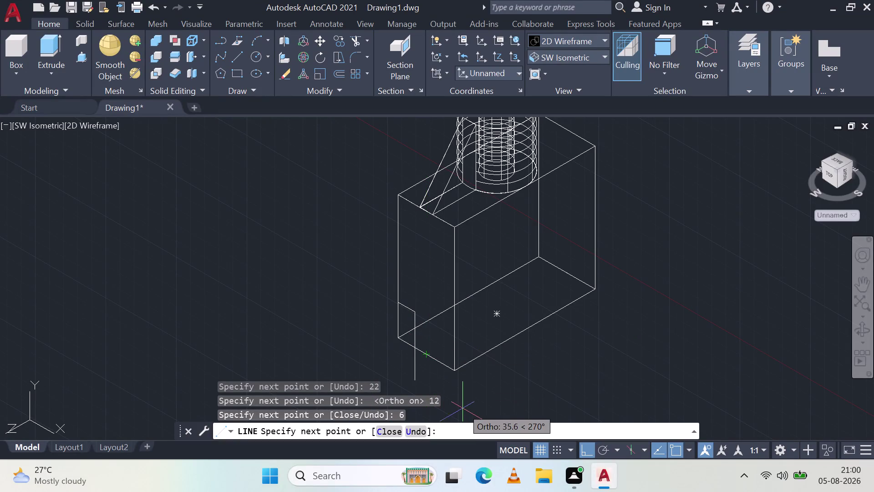
Draw the first slot line segments of lengths 6, 6, 12 and 64 with Ortho on.
text(6)
key(space)
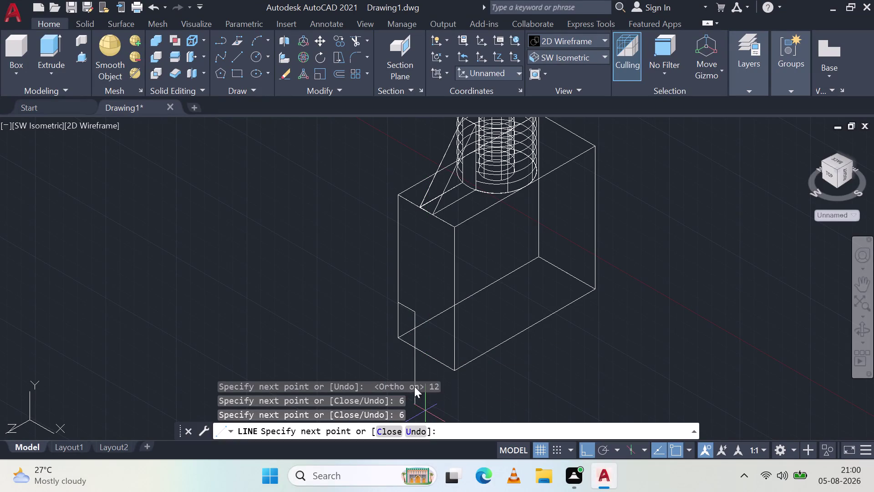
text(1)
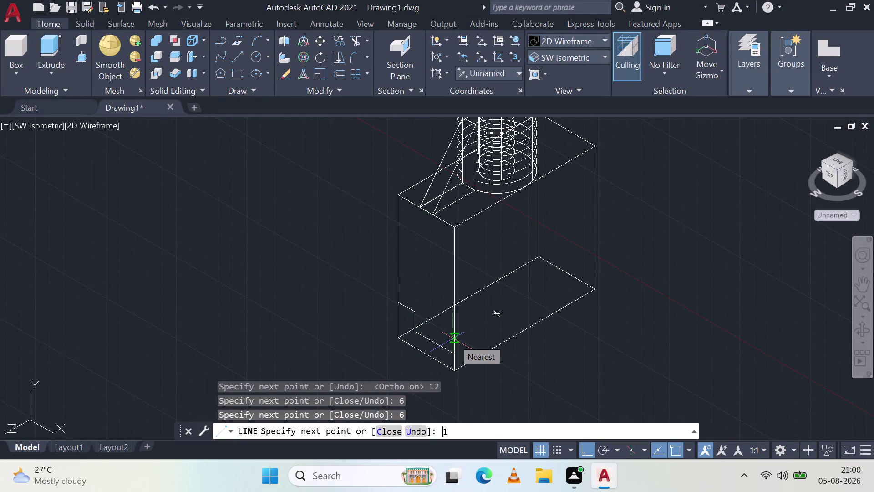
text(6)
key(space)
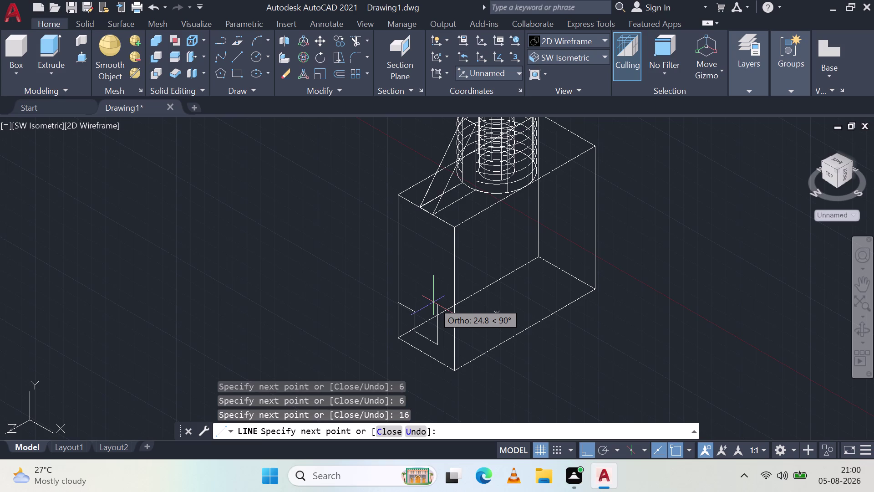
text(12)
key(space)
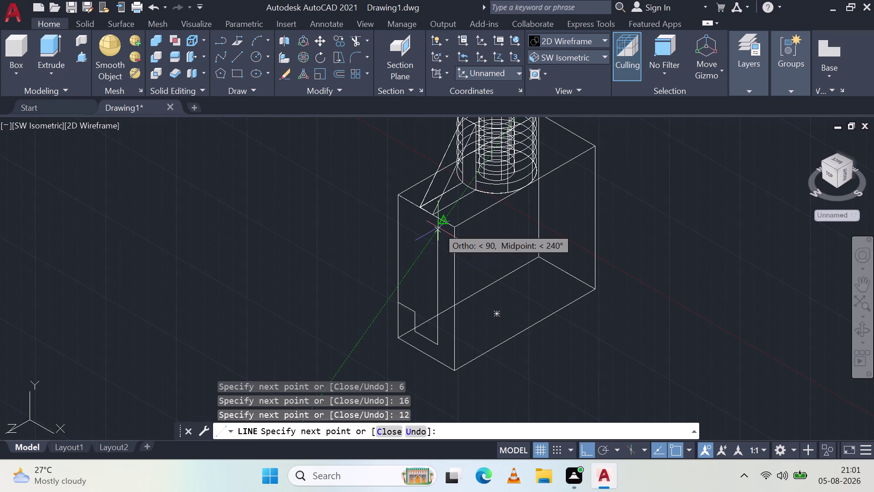
text(64)
key(space)
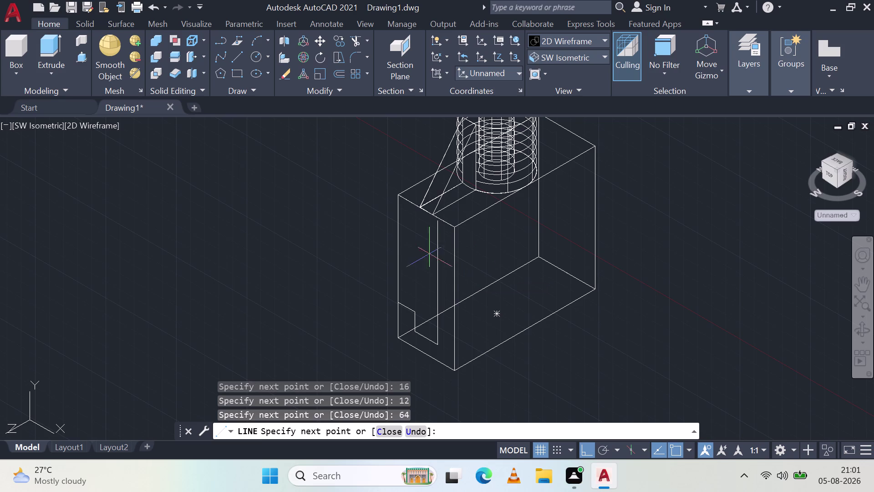
Replace the 64 segment with 52, then add 16, 12 and 12 to finish the slot outline.
key(ctrl+z)
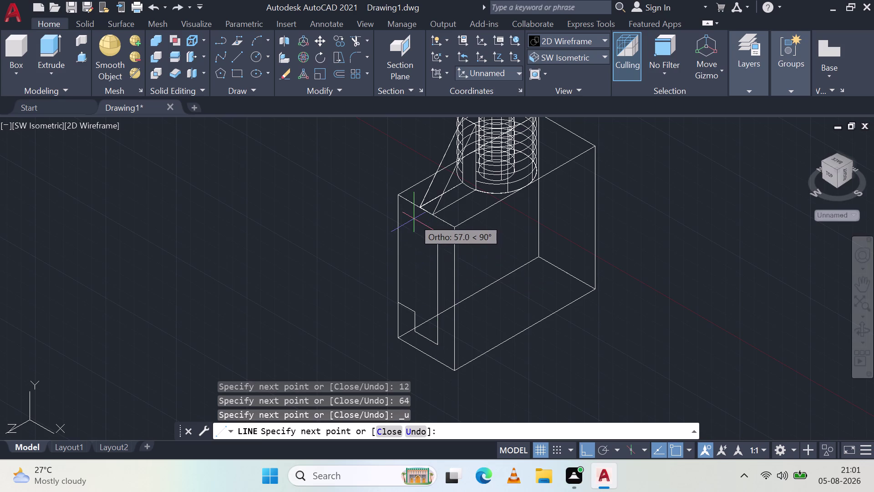
text(5)
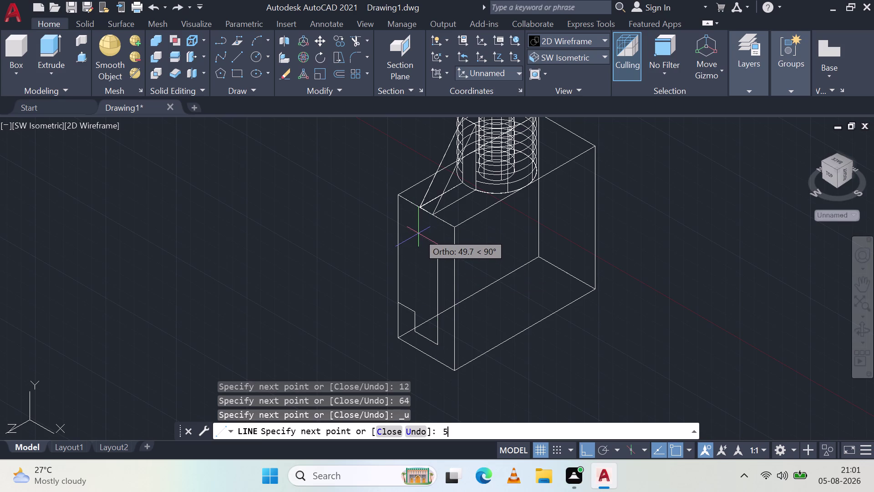
text(2)
key(space)
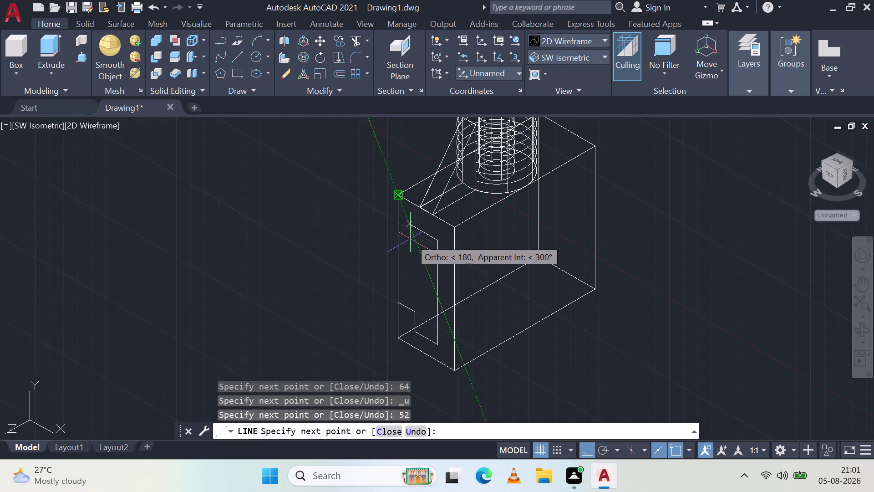
text(16)
key(space)
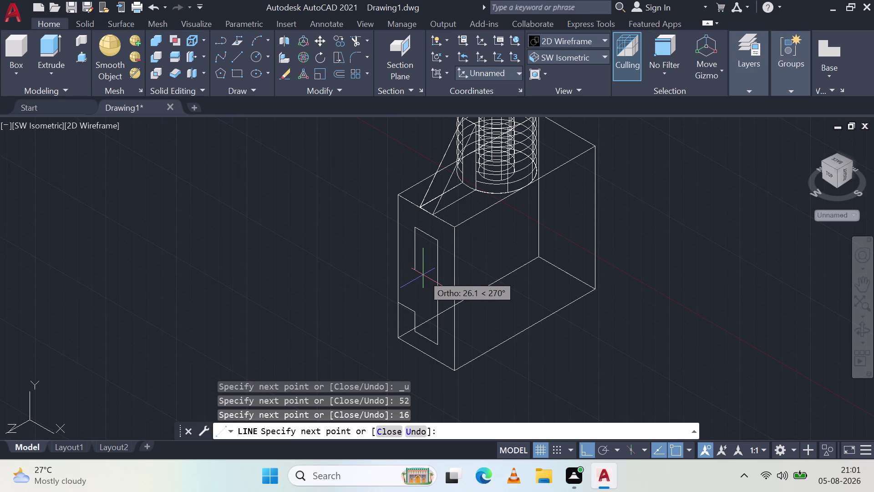
text(12)
key(space)
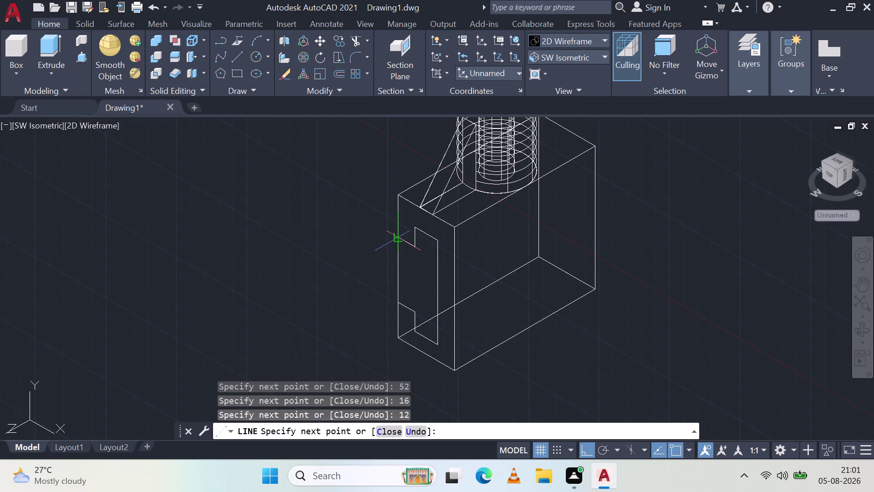
text(12)
key(space)
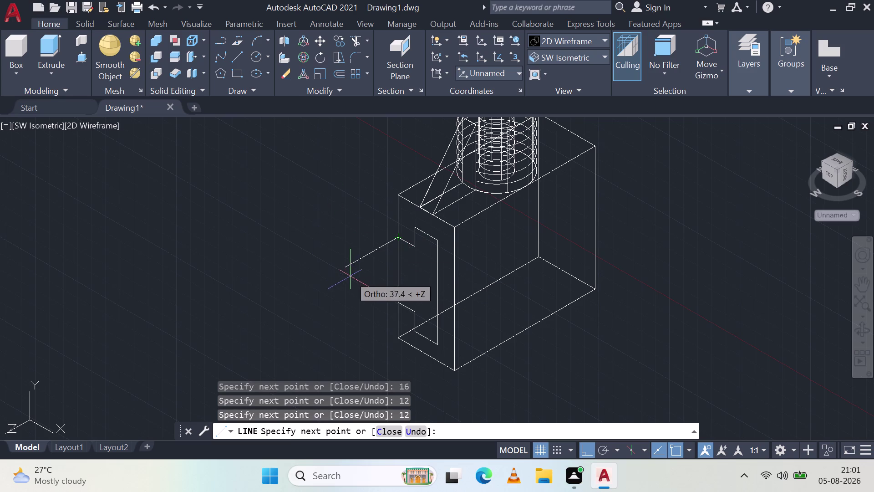
key(Escape)
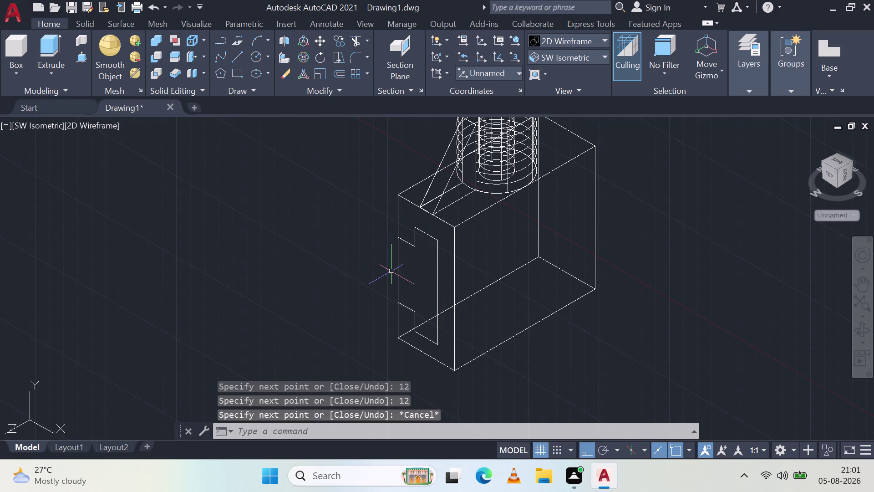
middle_drag(391, 264, 485, 222)
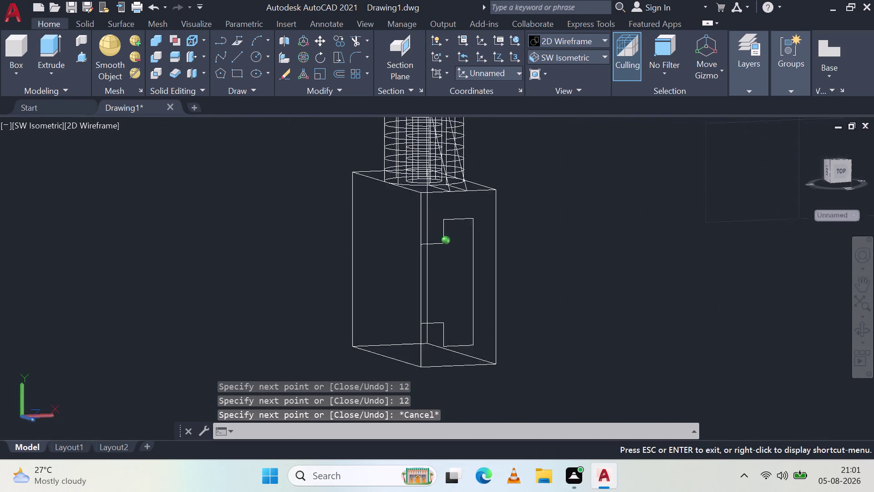
Return the block to the SW Isometric view and zoom out.
middle_drag(485, 223, 429, 222)
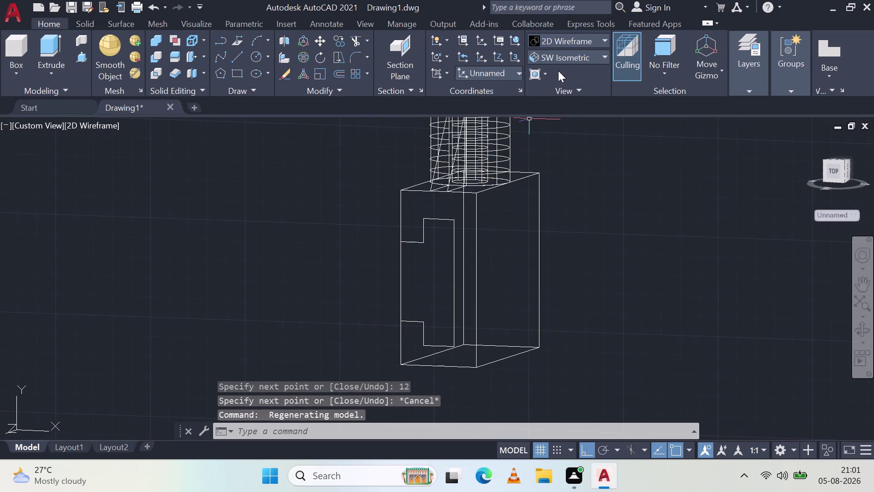
click(564, 57)
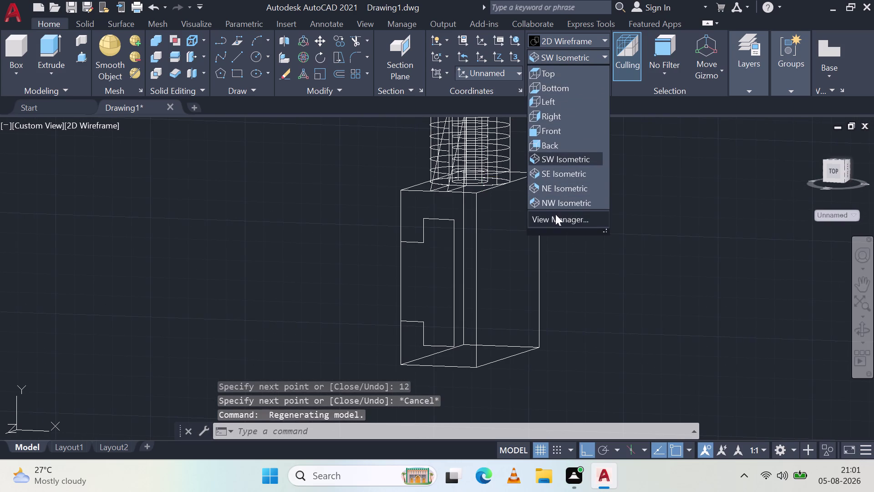
click(566, 156)
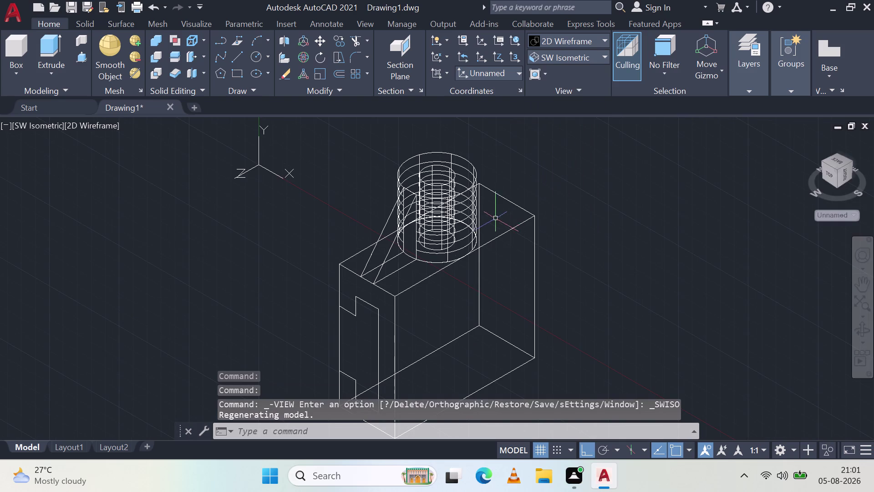
scroll(down, 3)
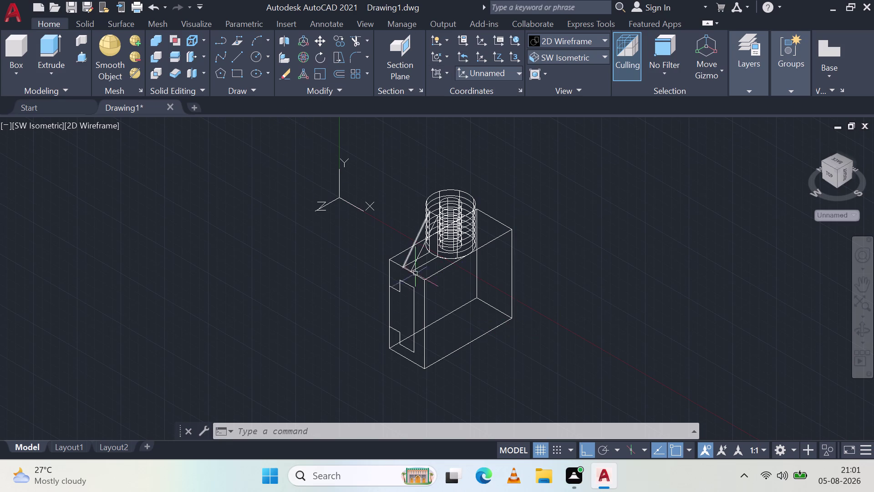
Erase the stray line near the rib.
click(388, 306)
key(Delete)
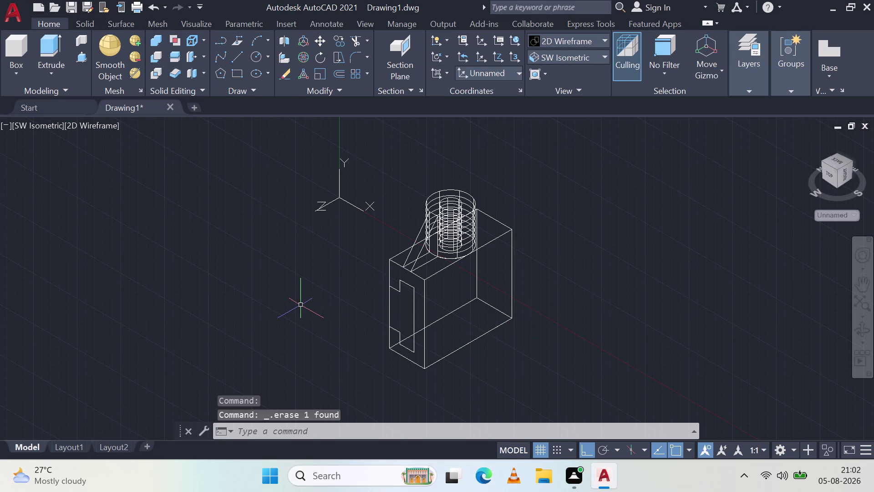
click(390, 307)
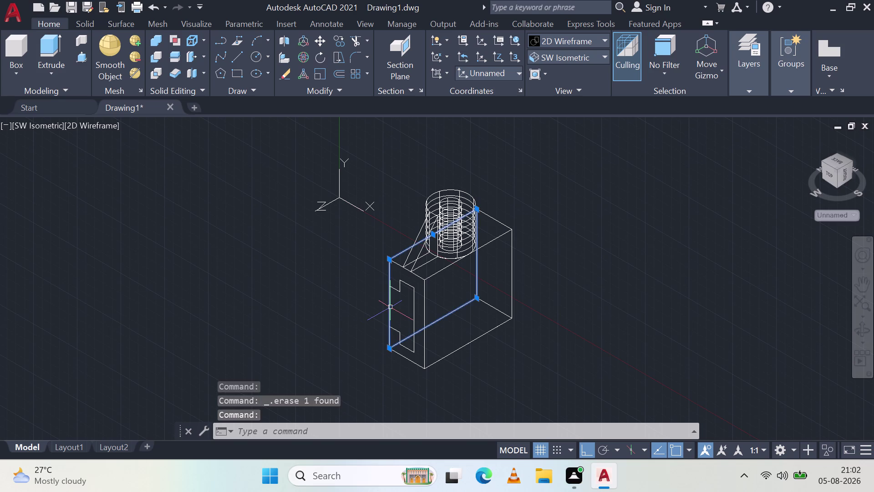
key(Escape)
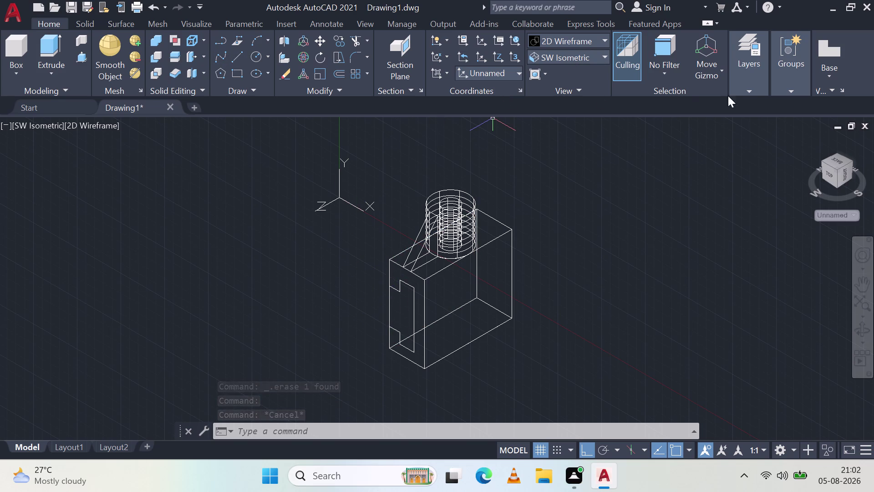
click(588, 39)
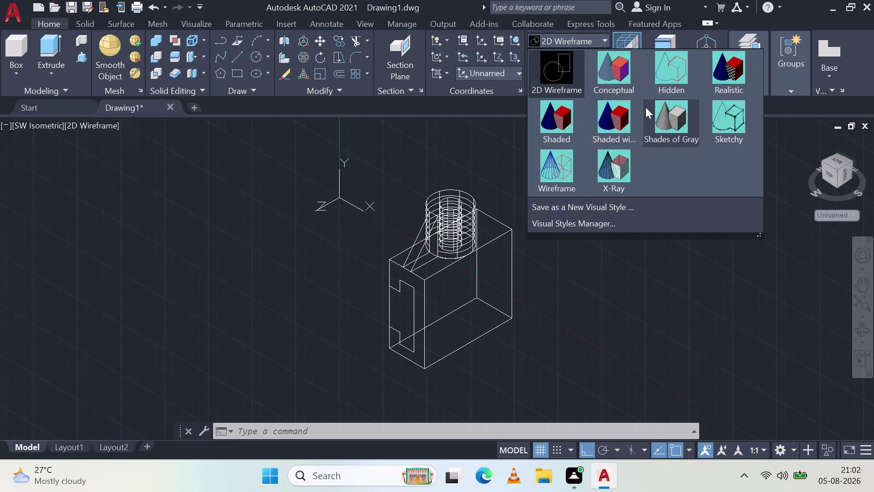
Apply the Shades of Gray visual style and sketch a short line at the slot corner.
click(648, 111)
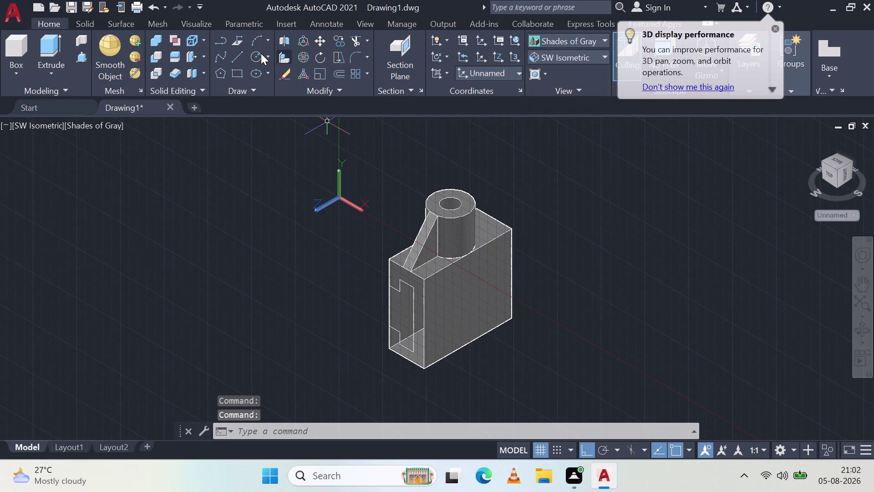
click(238, 56)
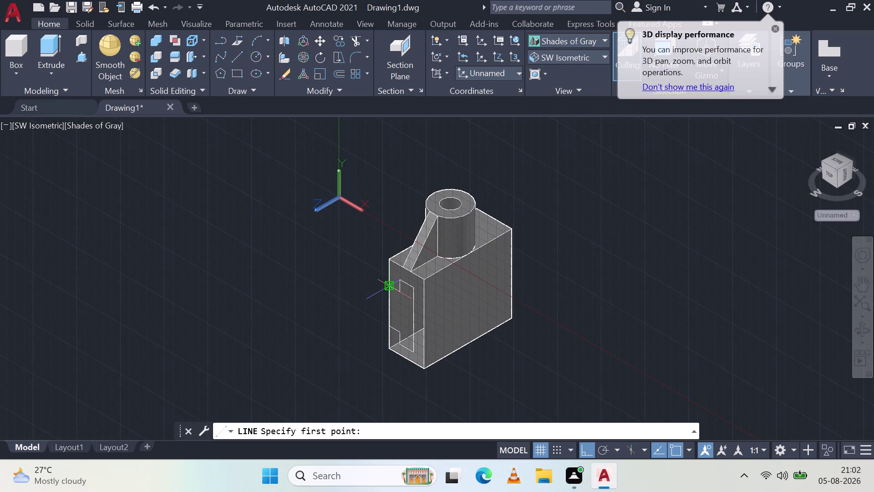
click(387, 286)
click(387, 326)
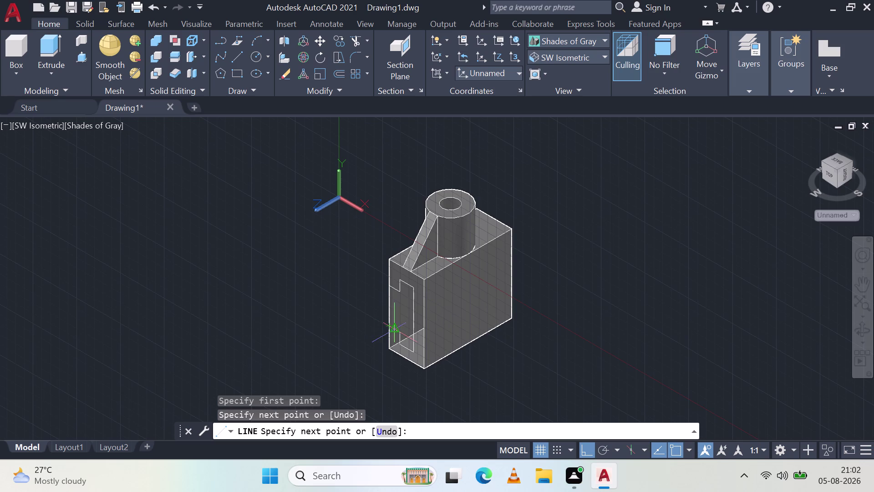
key(Escape)
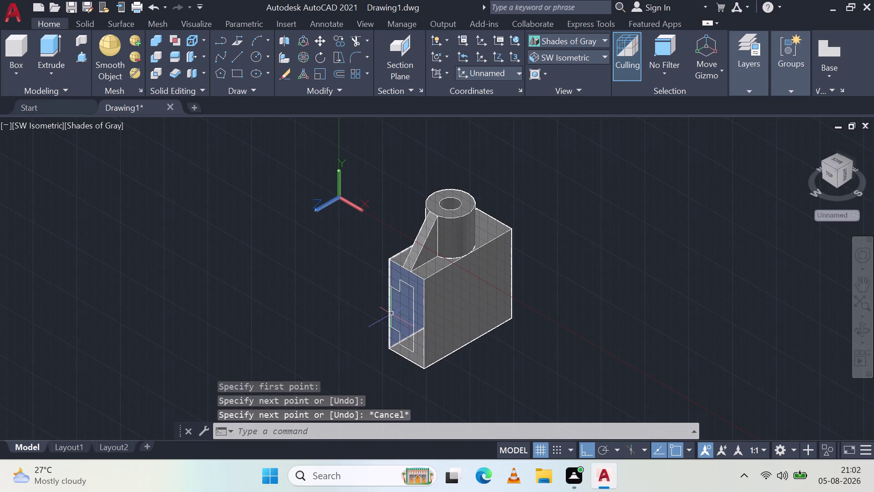
Select the slot outline segments on the left face, then clear the selection.
click(388, 311)
click(396, 330)
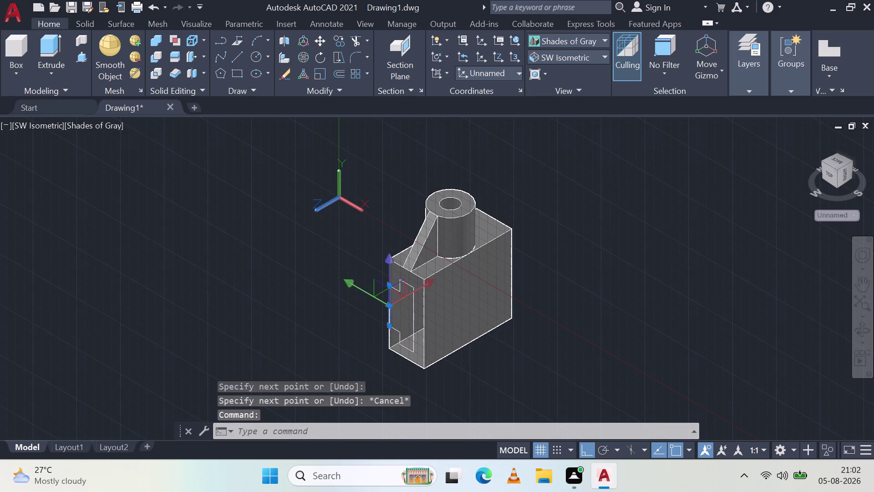
click(400, 339)
click(404, 346)
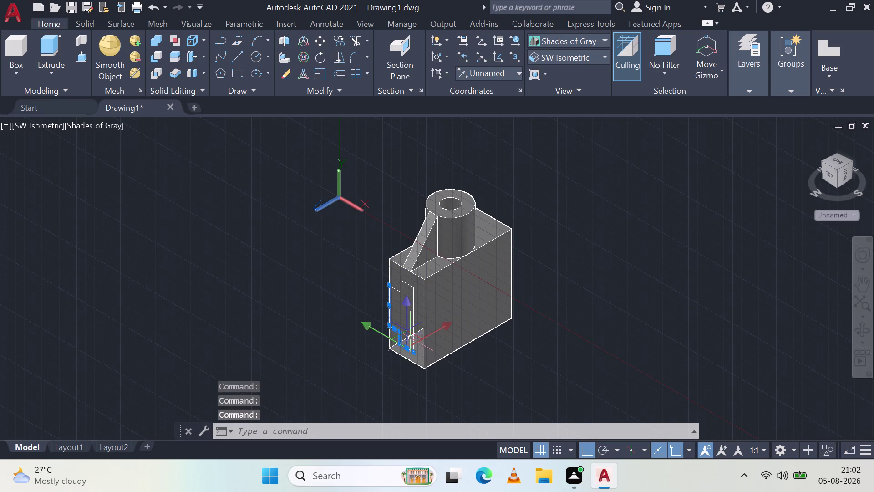
click(413, 318)
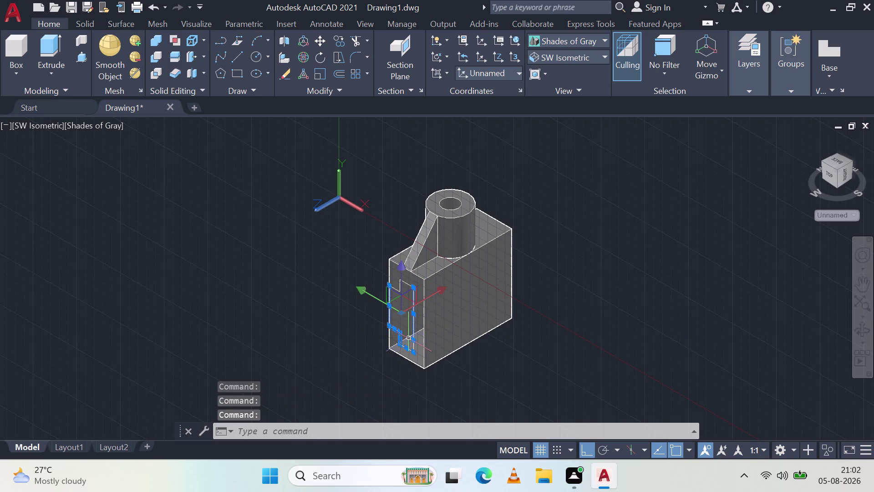
scroll(up, 3)
click(422, 364)
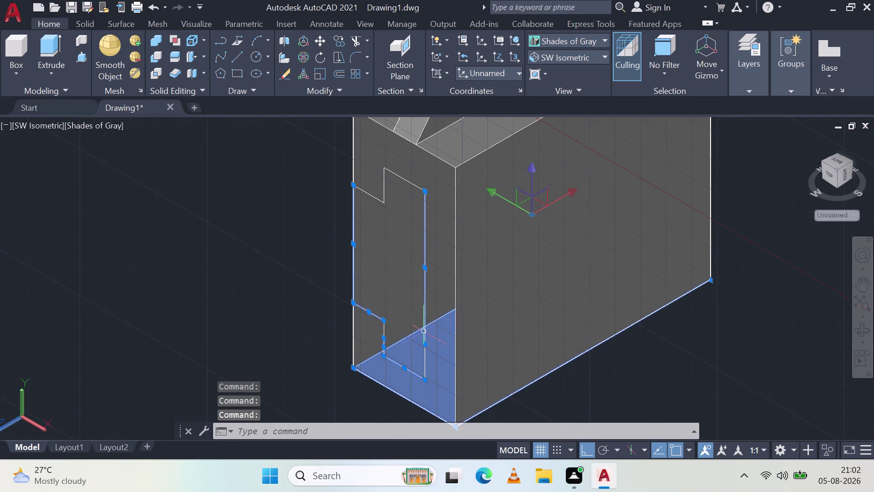
key(Escape)
click(57, 124)
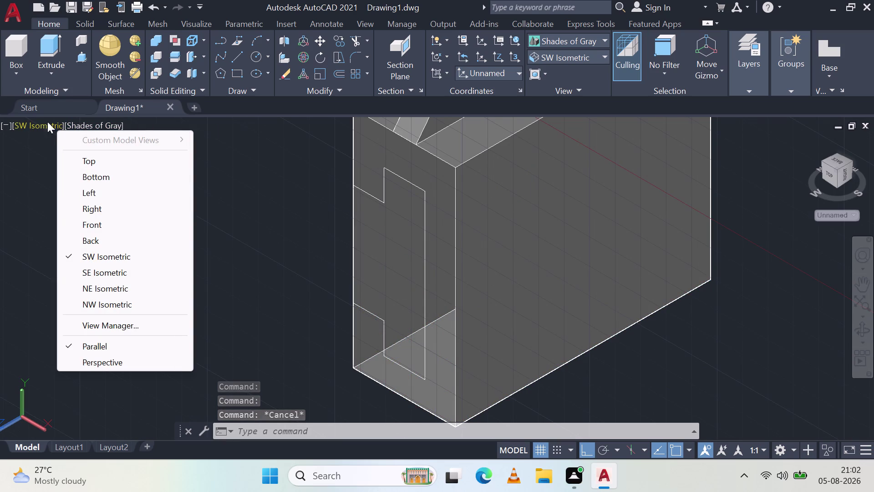
Show the model in SW Isometric view with the 2D Wireframe visual style.
click(41, 124)
click(41, 124)
click(44, 133)
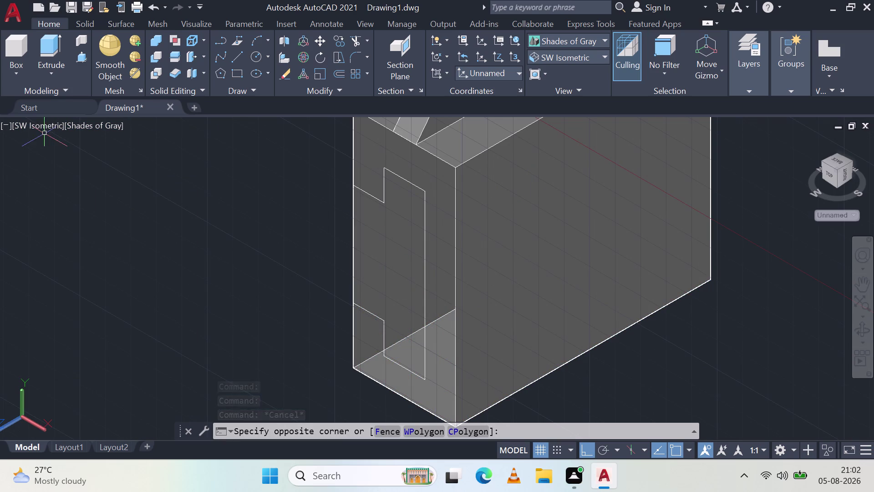
click(54, 126)
click(109, 260)
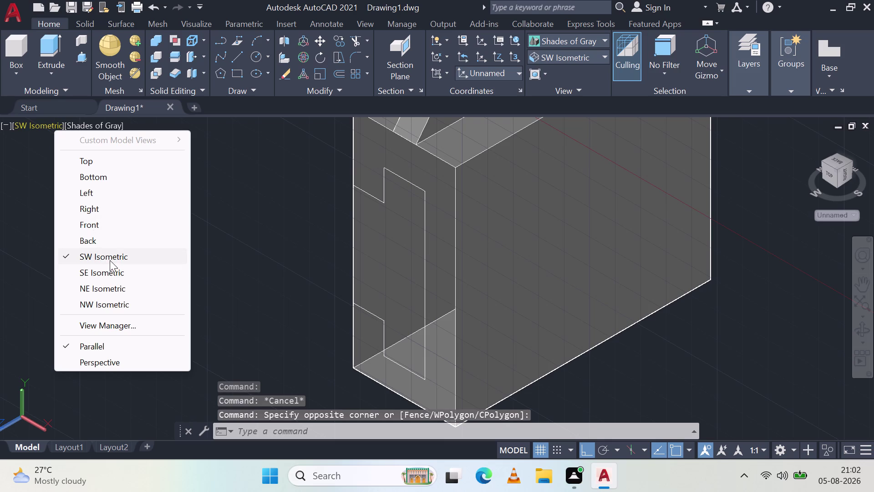
click(89, 127)
click(99, 123)
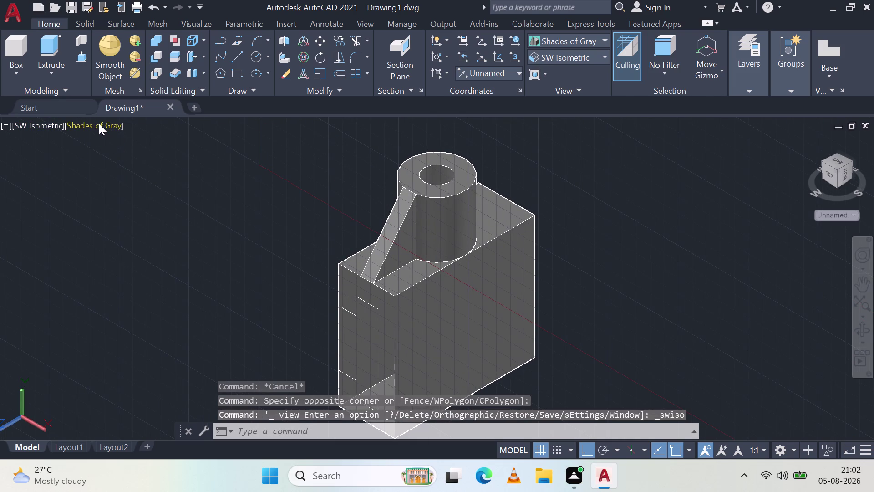
click(121, 154)
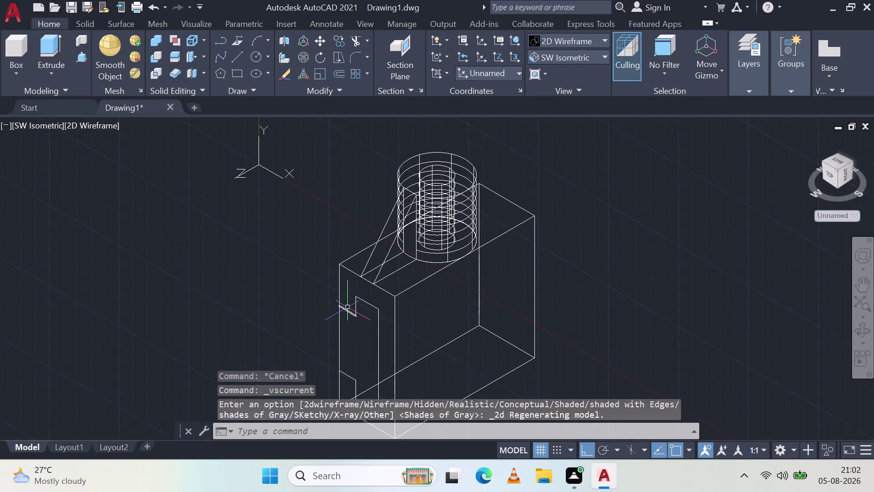
Select the upper edges of the C-slot outline.
click(347, 311)
click(339, 326)
click(369, 300)
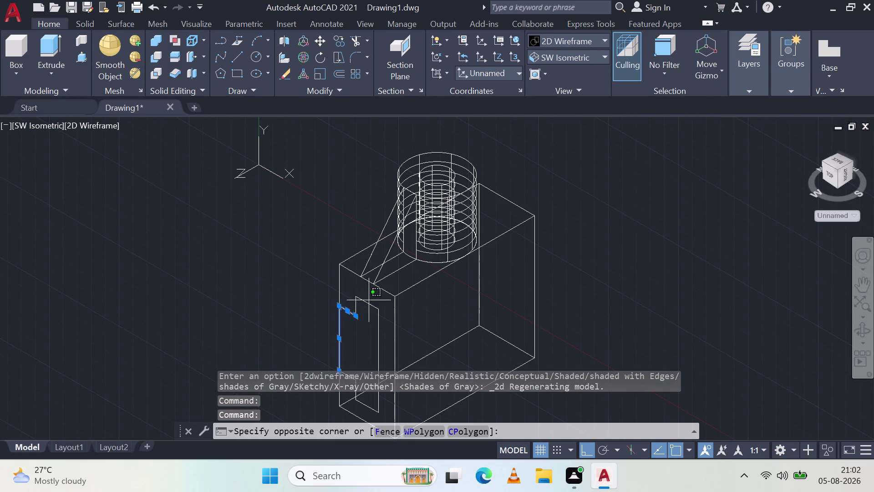
click(354, 301)
click(379, 332)
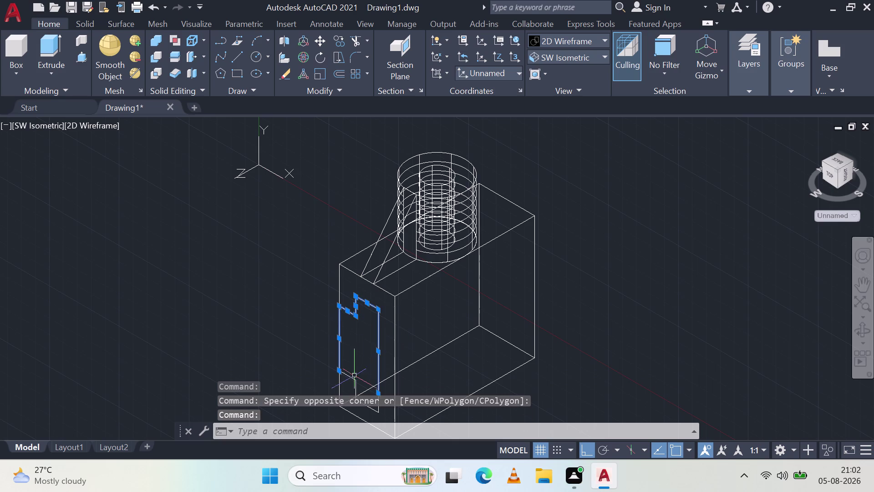
click(349, 377)
middle_drag(355, 359, 387, 270)
scroll(up, 3)
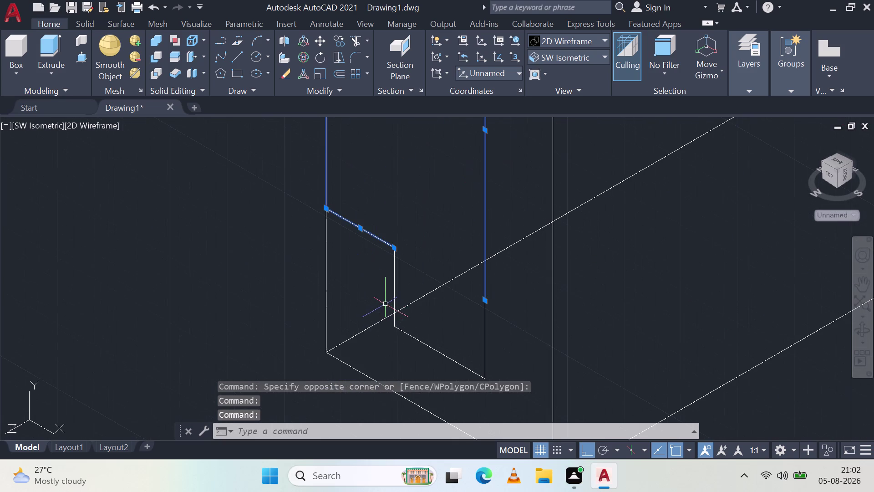
Add the lower slot edges and join all nine edges into polylines with J.
click(393, 288)
click(411, 335)
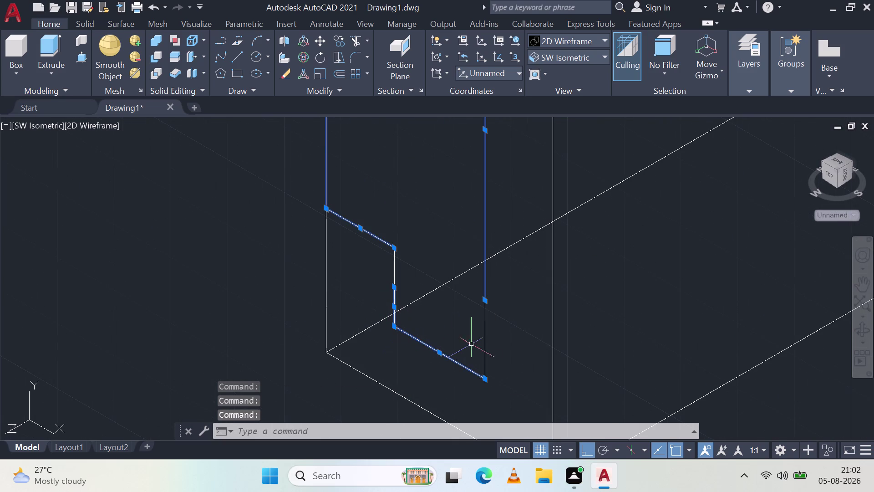
click(486, 336)
scroll(down, 3)
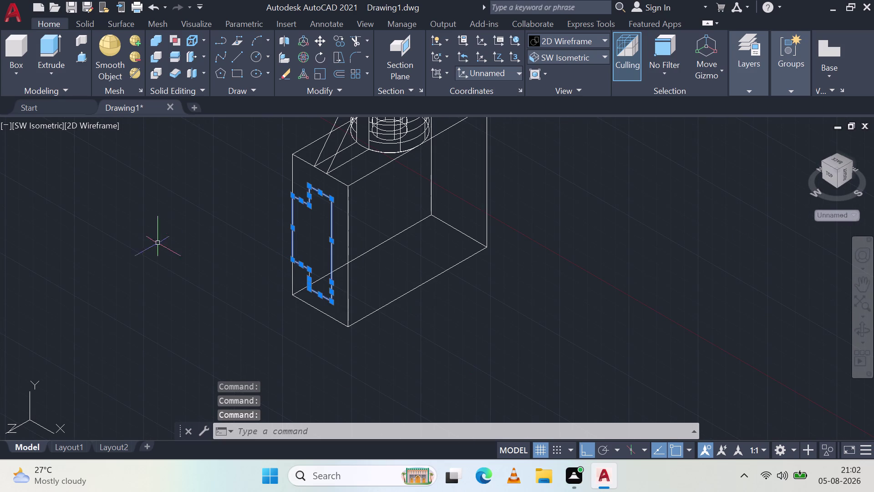
text(j)
key(space)
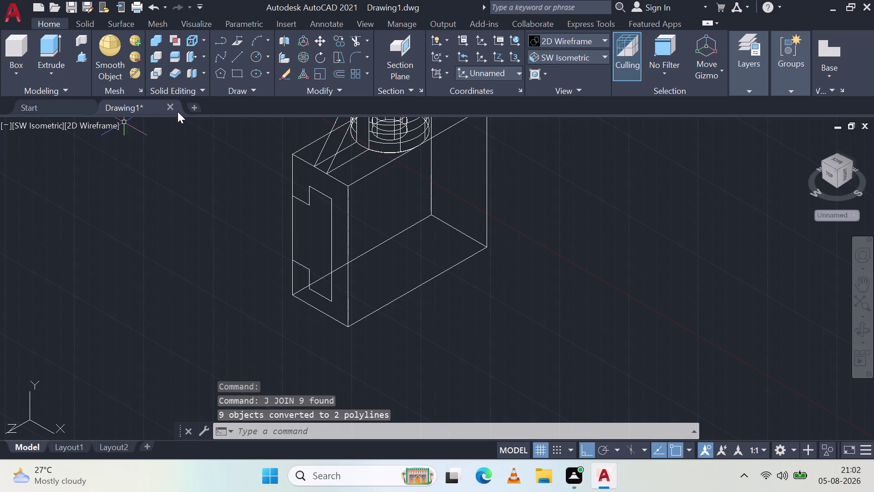
click(108, 124)
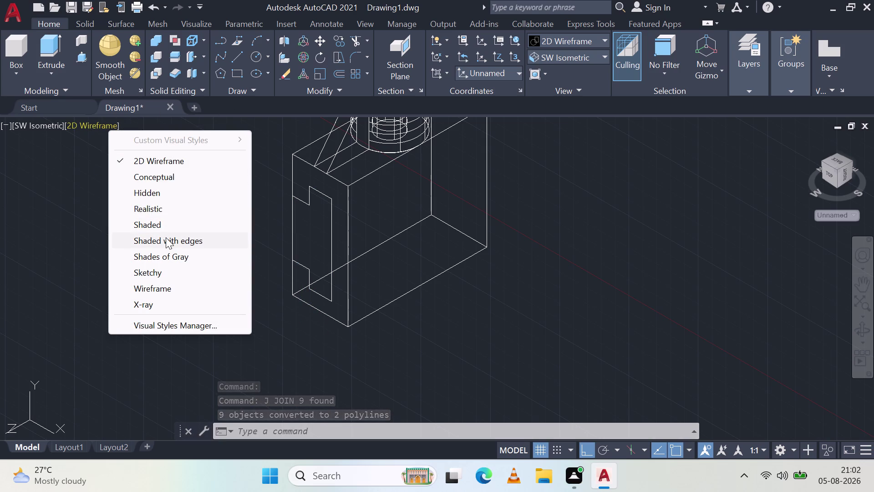
Switch to Shades of Gray and press-pull the C-slot outline into the block.
click(171, 255)
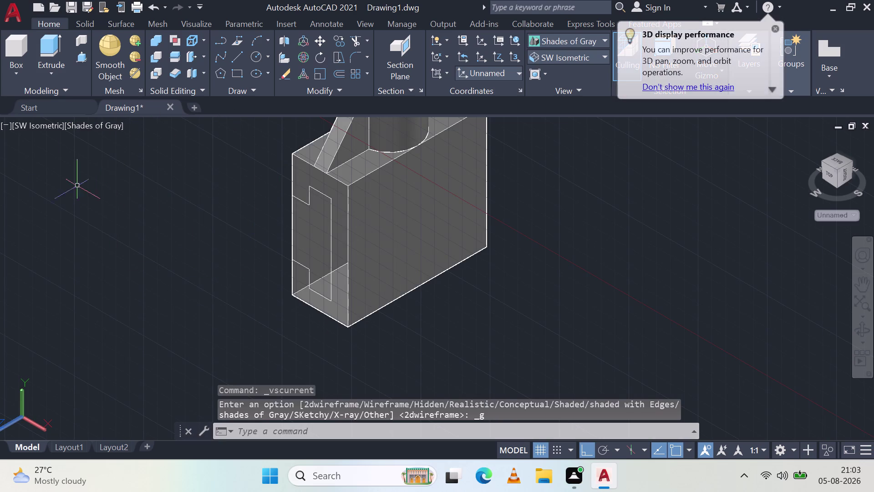
click(81, 58)
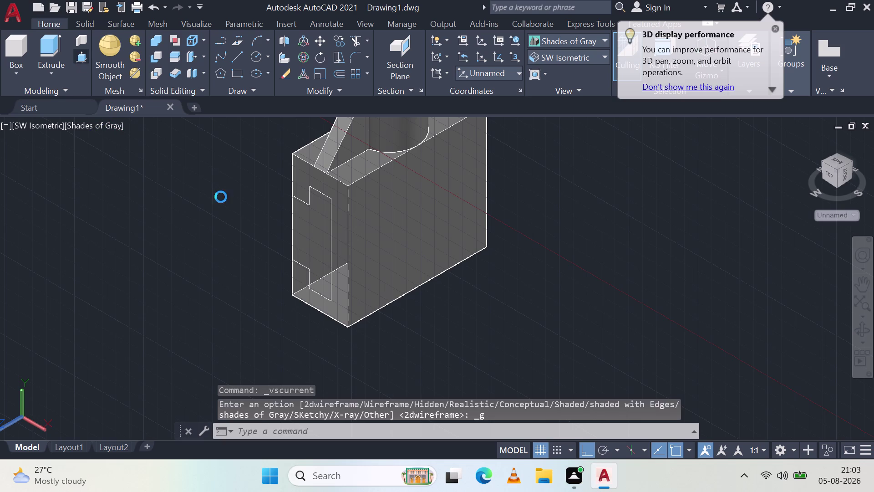
click(309, 199)
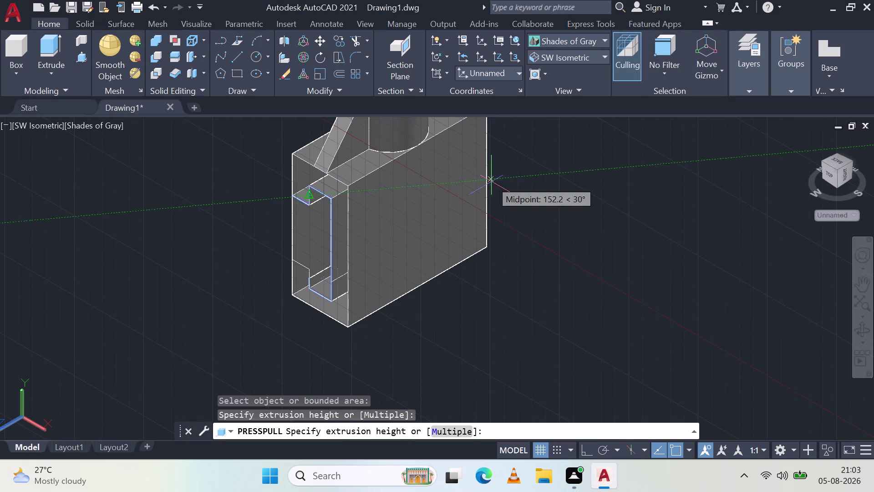
middle_drag(483, 163, 501, 312)
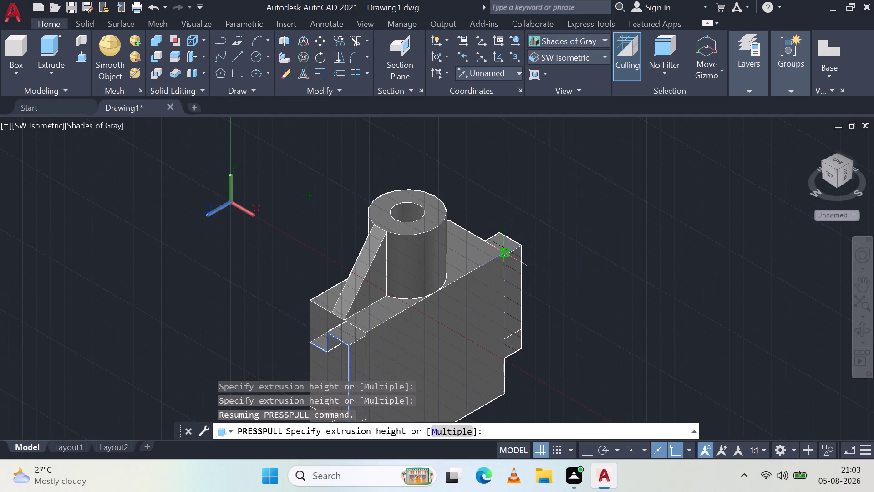
click(507, 254)
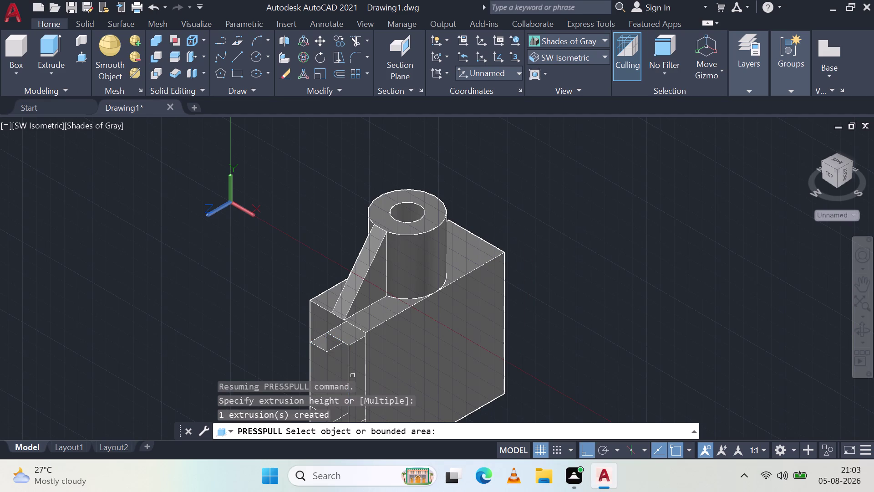
key(Escape)
Orbit around the model to inspect the recessed slot.
middle_drag(327, 362, 392, 339)
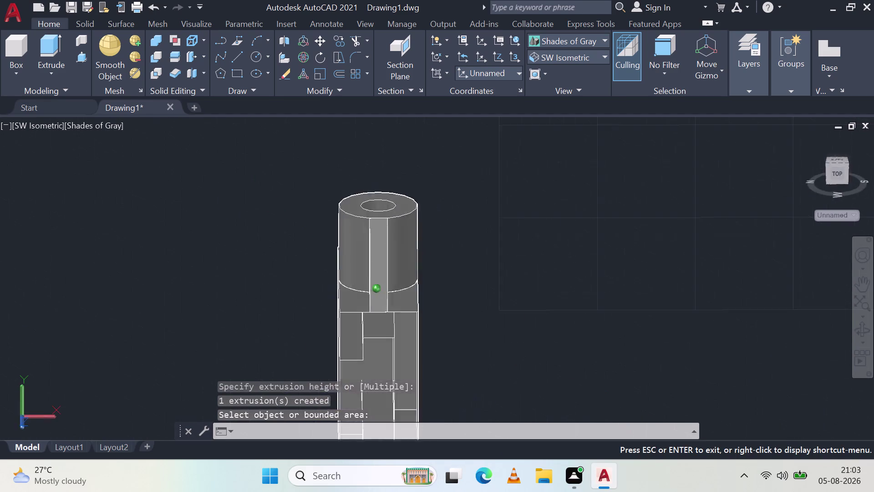
middle_drag(391, 339, 363, 336)
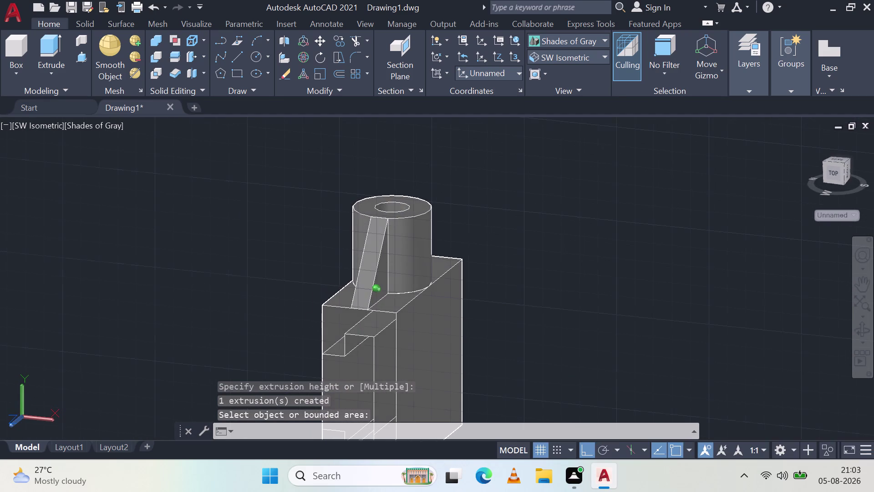
middle_drag(374, 355, 464, 265)
scroll(down, 3)
key(Escape)
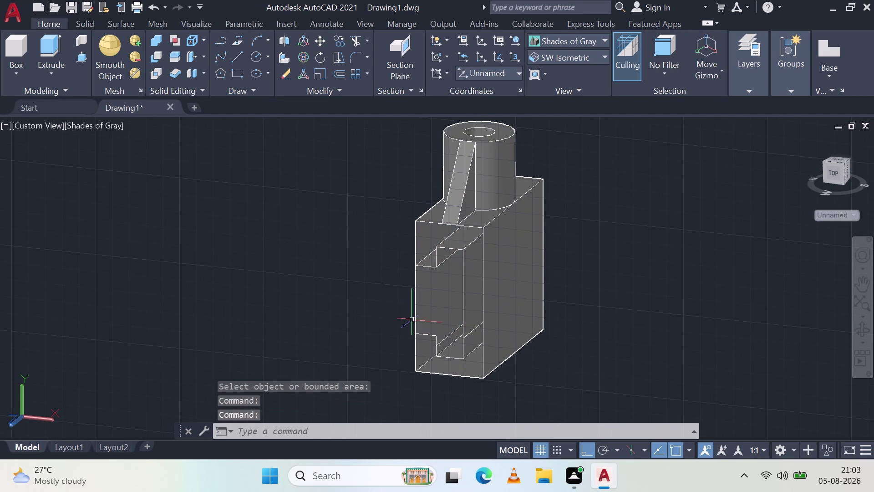
key(Escape)
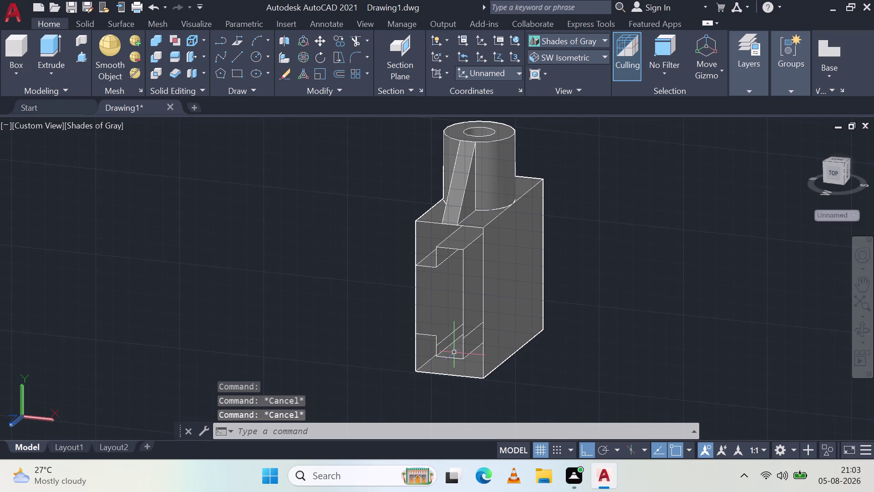
click(77, 54)
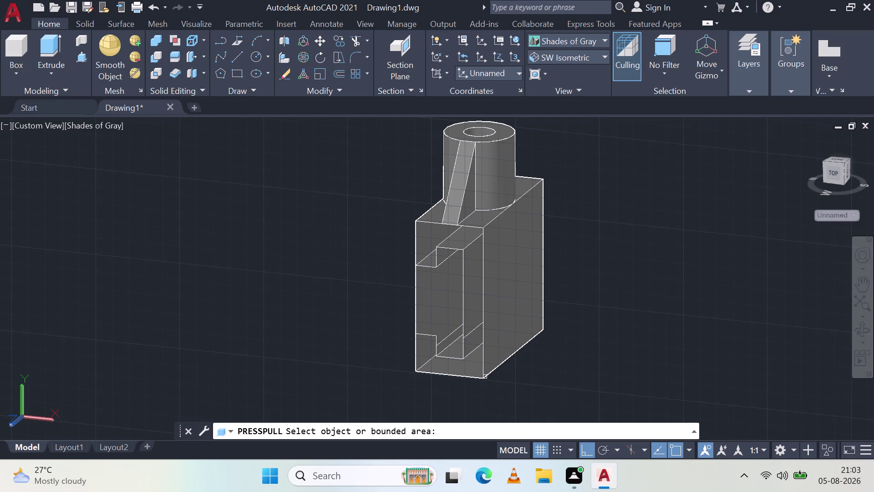
Abandon a stray press-pull and delete the unwanted slot wall surface.
click(466, 367)
click(450, 326)
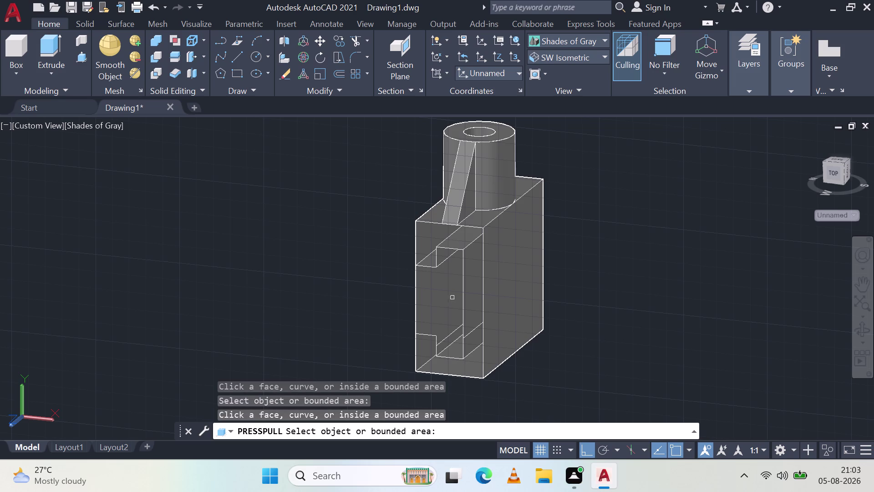
click(453, 297)
click(462, 287)
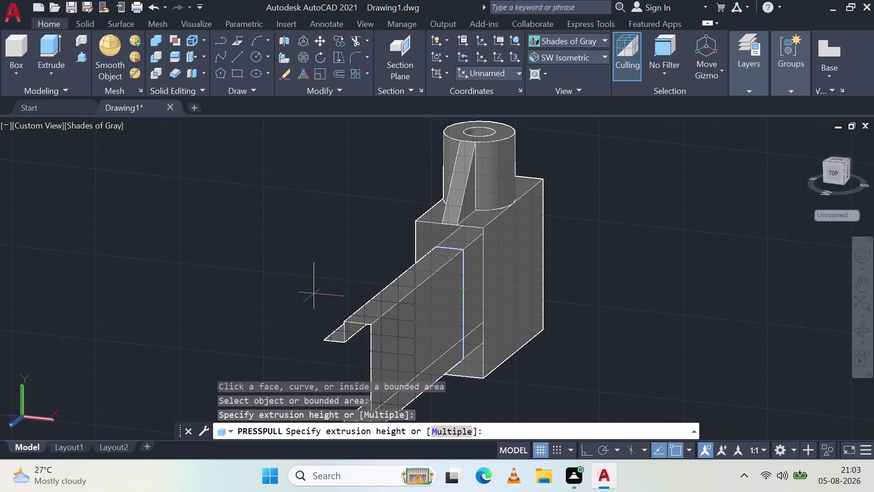
key(Escape)
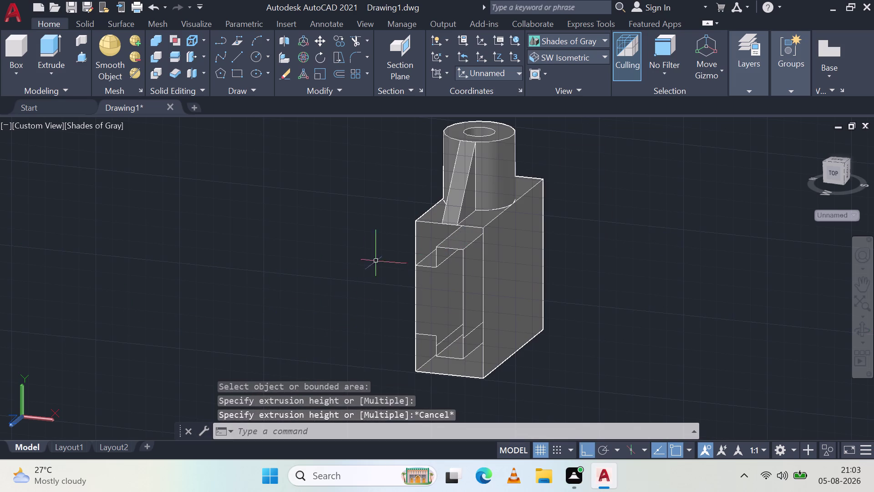
middle_drag(398, 286, 326, 274)
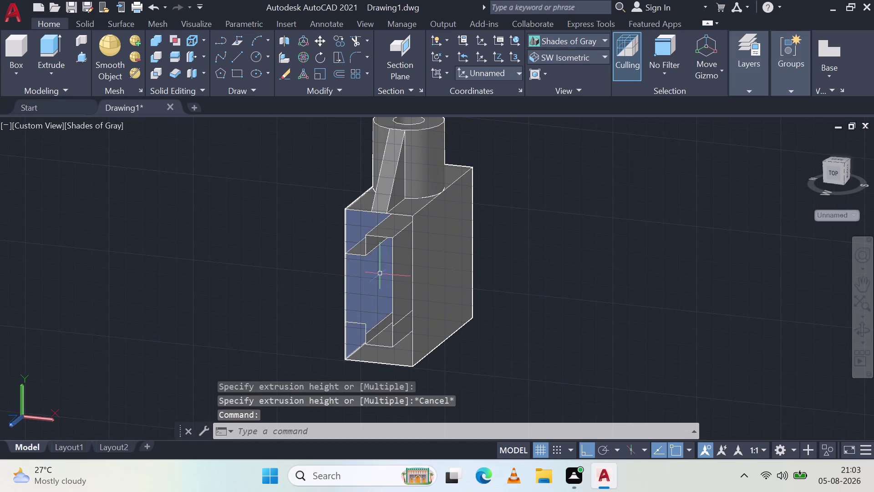
click(380, 273)
key(Delete)
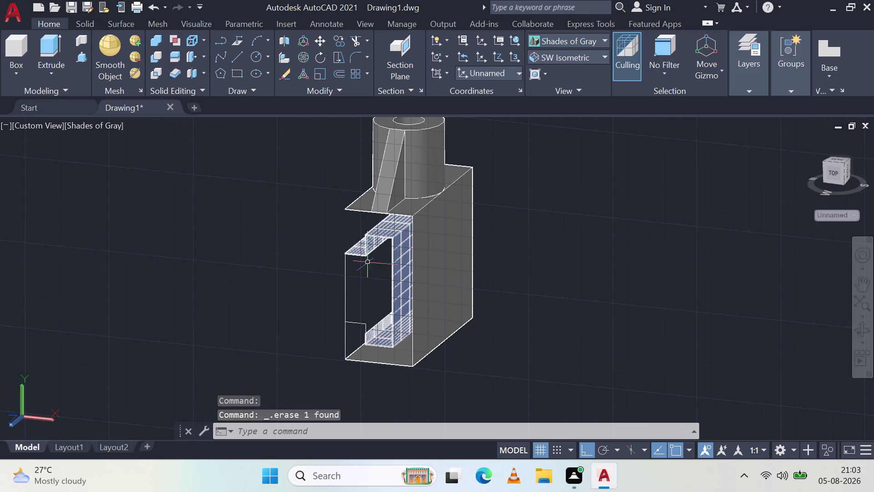
Orbit underneath, cancel a press-pull, and delete the flat face covering the bracket front.
middle_drag(213, 273, 281, 288)
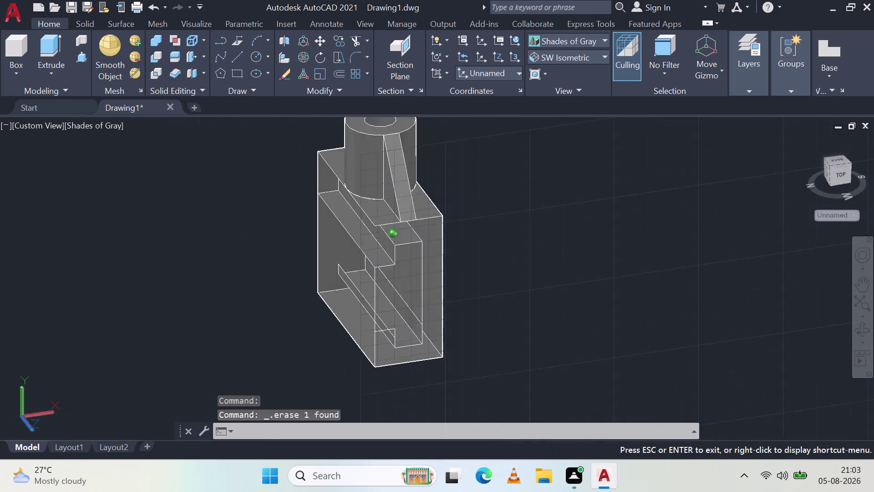
middle_drag(281, 288, 492, 267)
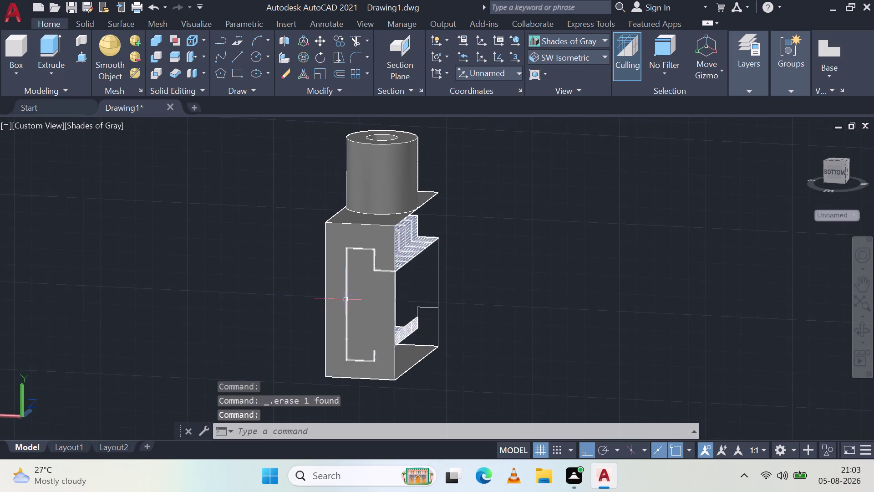
click(82, 56)
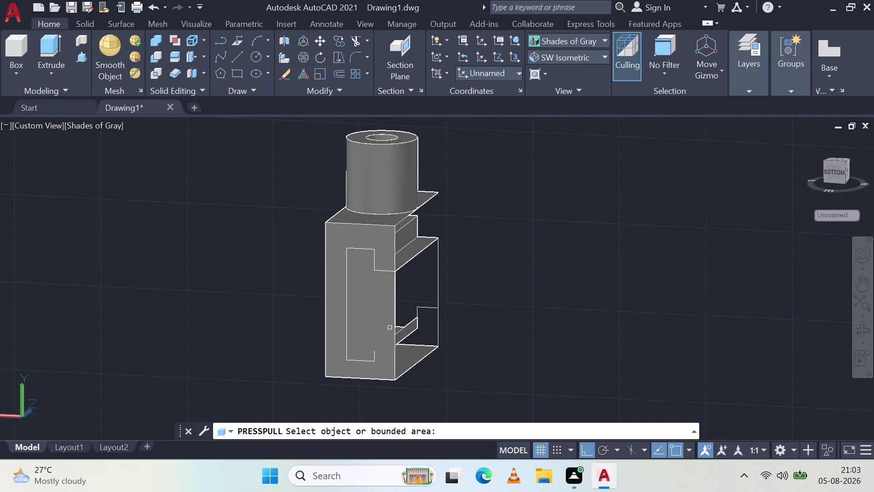
click(360, 307)
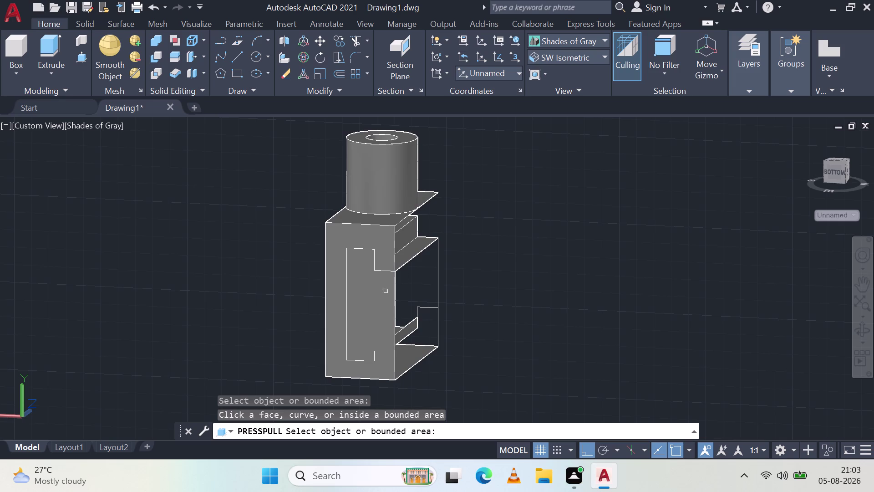
click(379, 296)
click(352, 277)
click(368, 289)
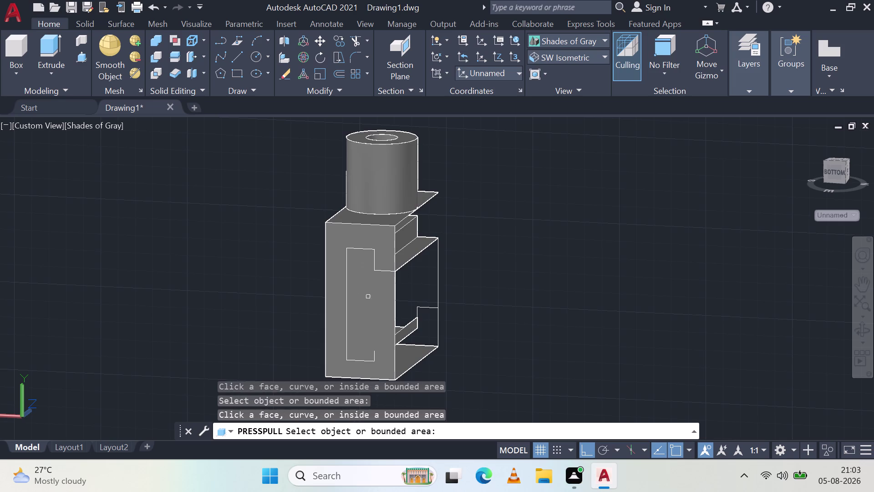
key(Escape)
click(364, 302)
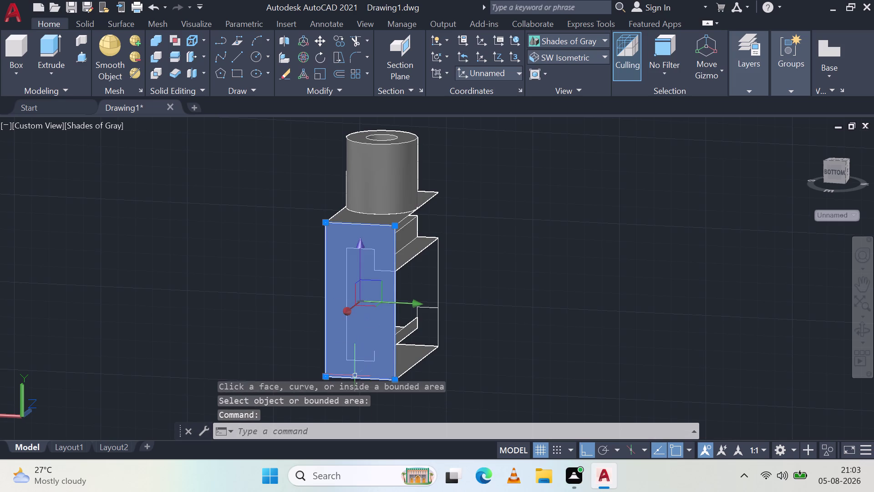
key(Delete)
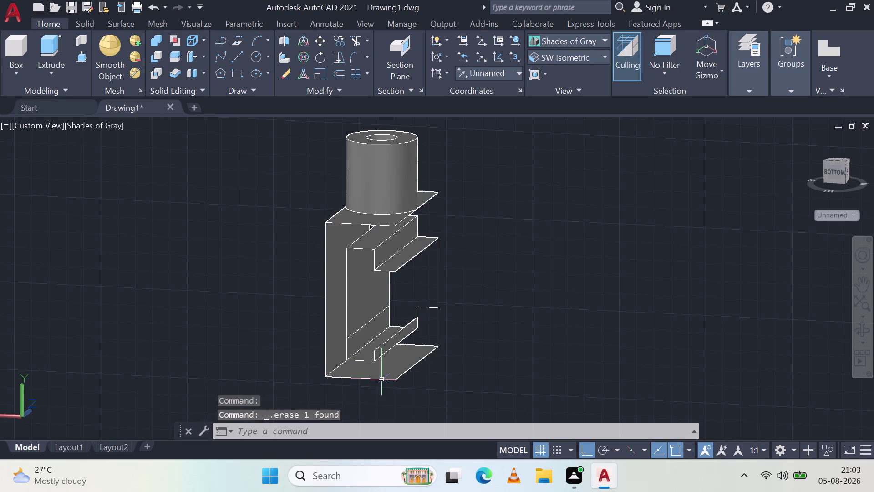
middle_drag(465, 309, 276, 335)
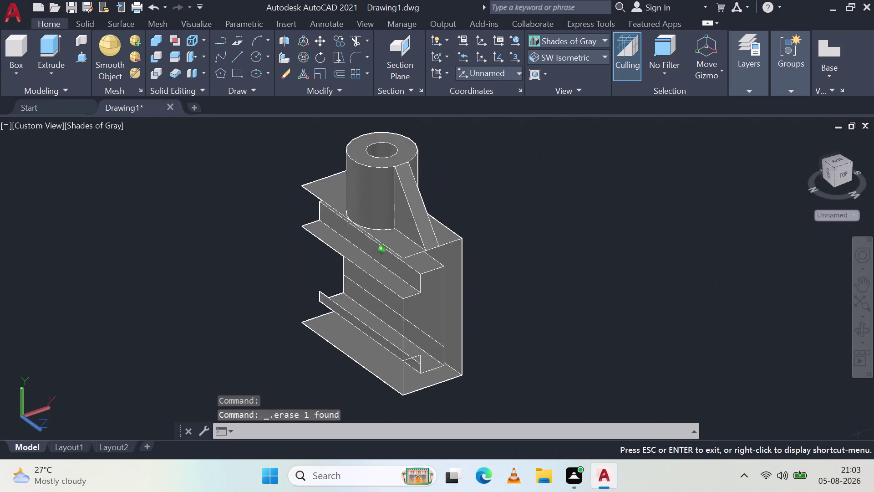
middle_drag(276, 335, 302, 308)
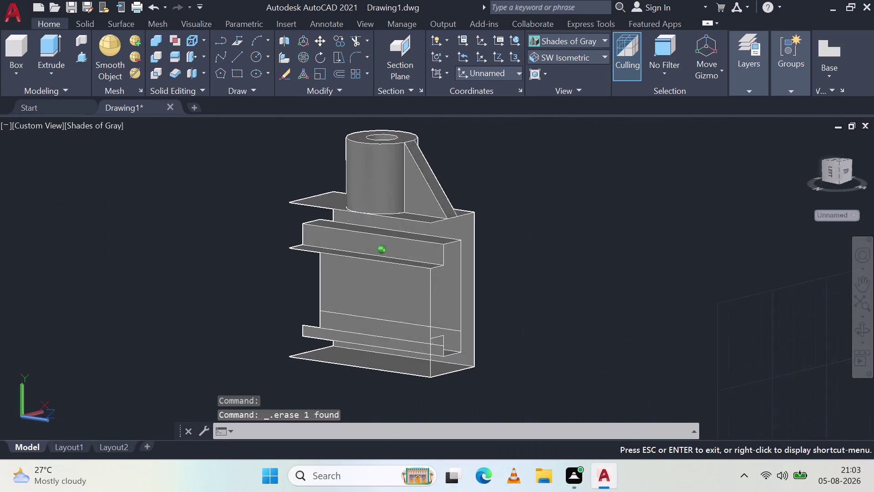
middle_drag(302, 309, 575, 298)
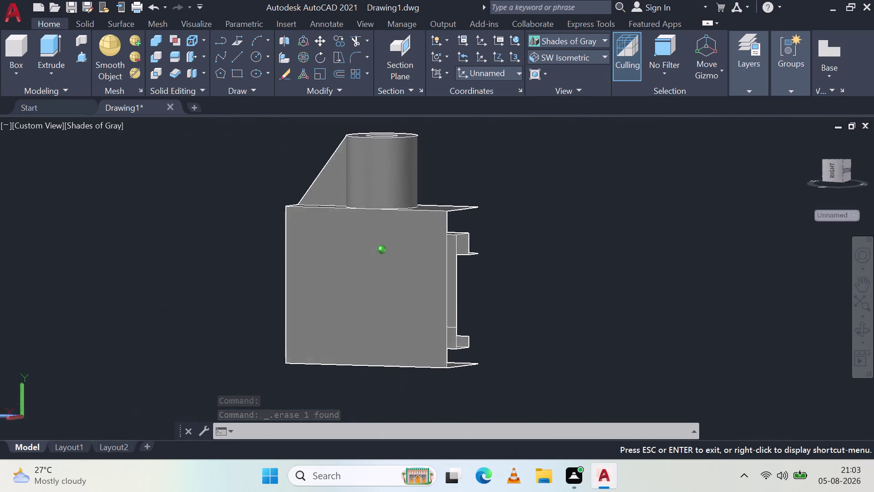
middle_drag(575, 298, 772, 267)
middle_drag(491, 241, 485, 276)
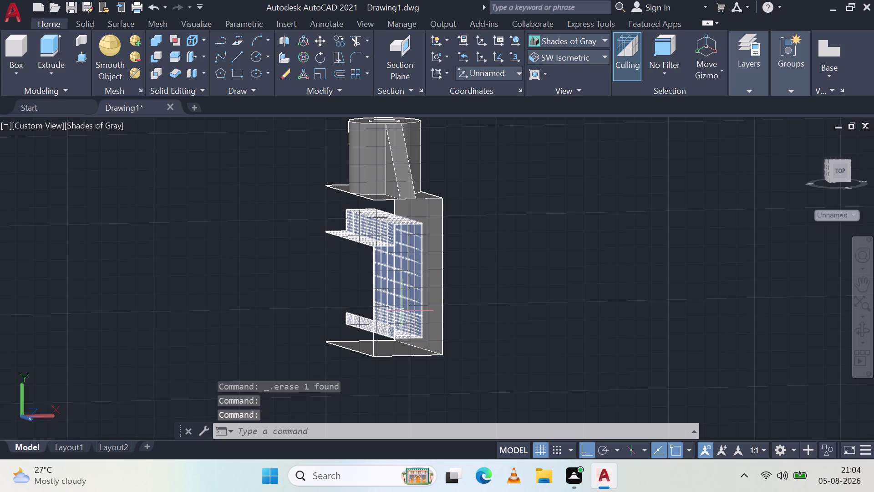
click(403, 311)
click(80, 55)
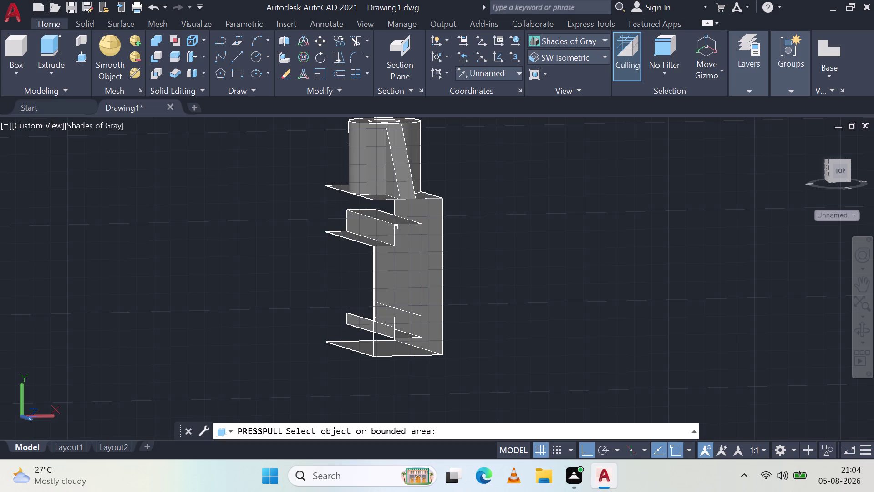
click(395, 226)
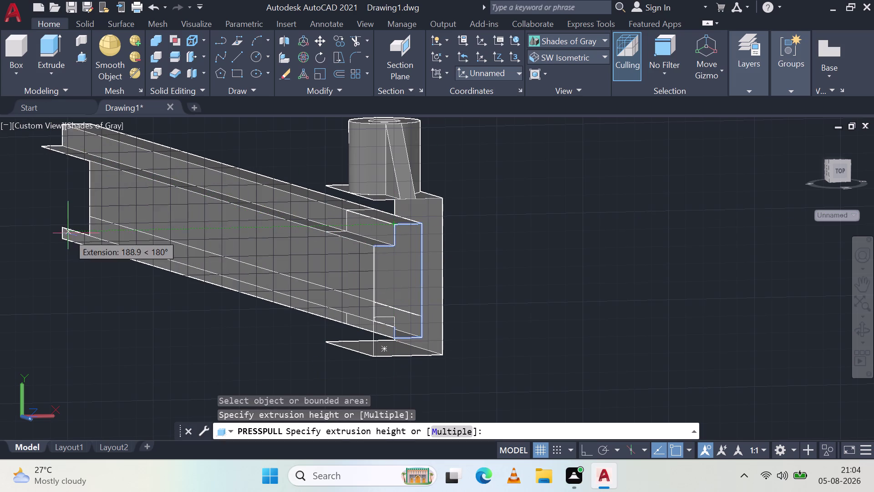
key(Escape)
middle_drag(469, 305, 428, 323)
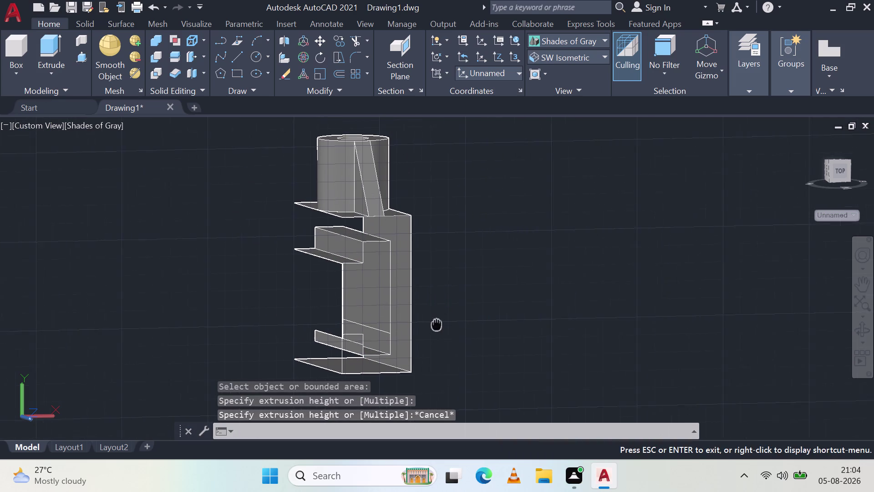
middle_drag(428, 322, 415, 316)
middle_drag(429, 323, 266, 322)
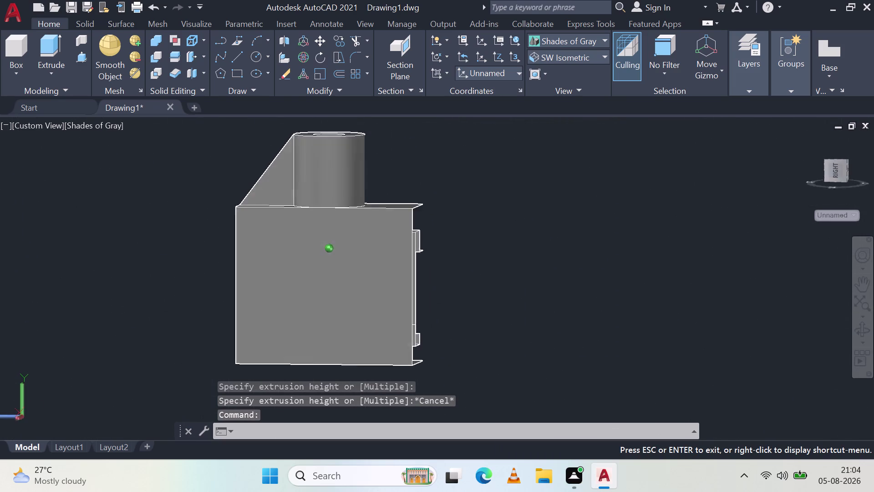
middle_drag(266, 321, 406, 337)
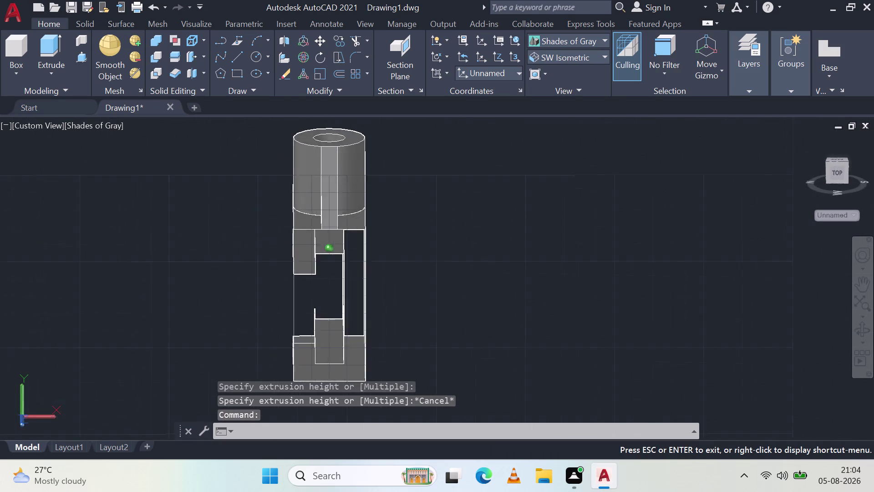
middle_drag(407, 337, 394, 328)
scroll(down, 3)
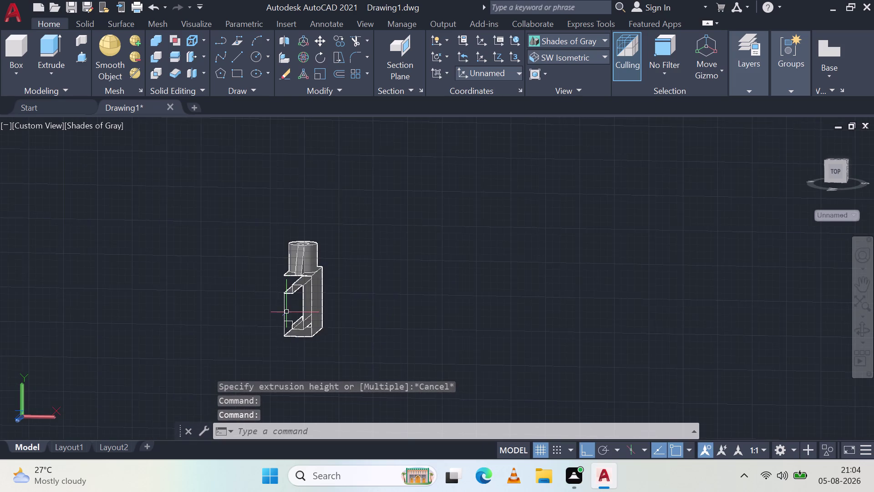
scroll(up, 3)
middle_drag(360, 315, 344, 309)
Delete the leftover face, the bottom face and the shaded side face of the block.
click(337, 303)
key(Delete)
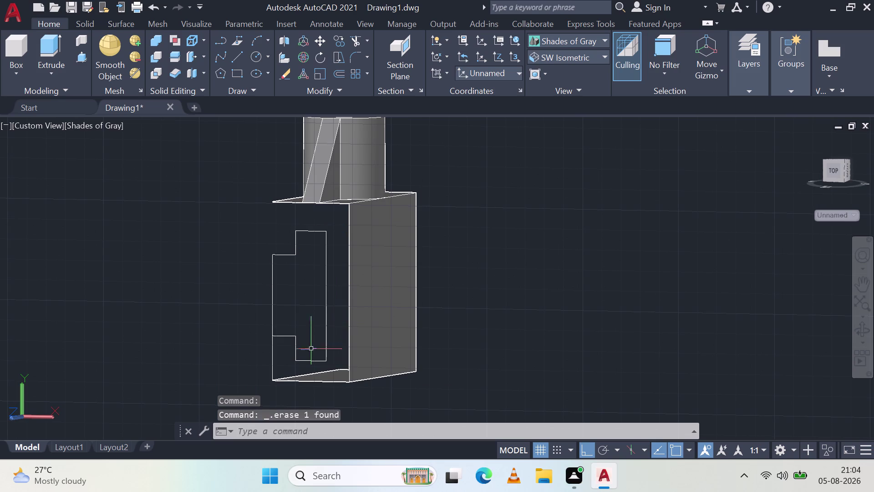
click(317, 379)
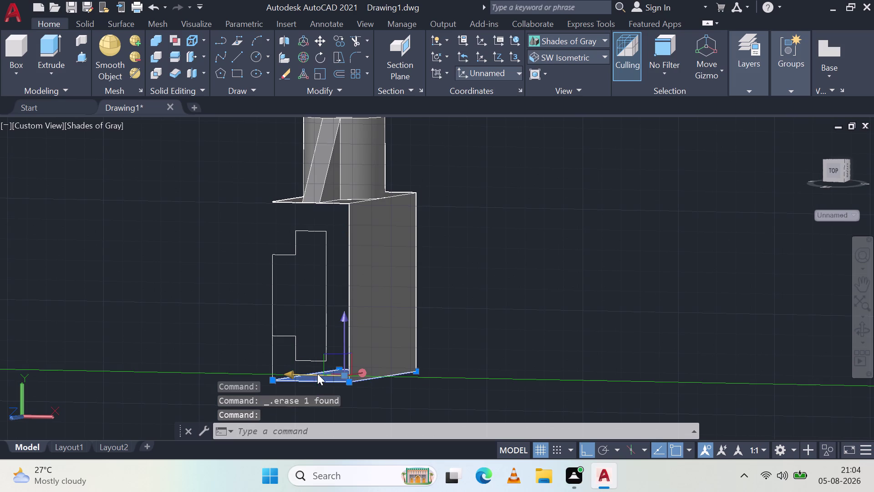
key(Delete)
click(370, 304)
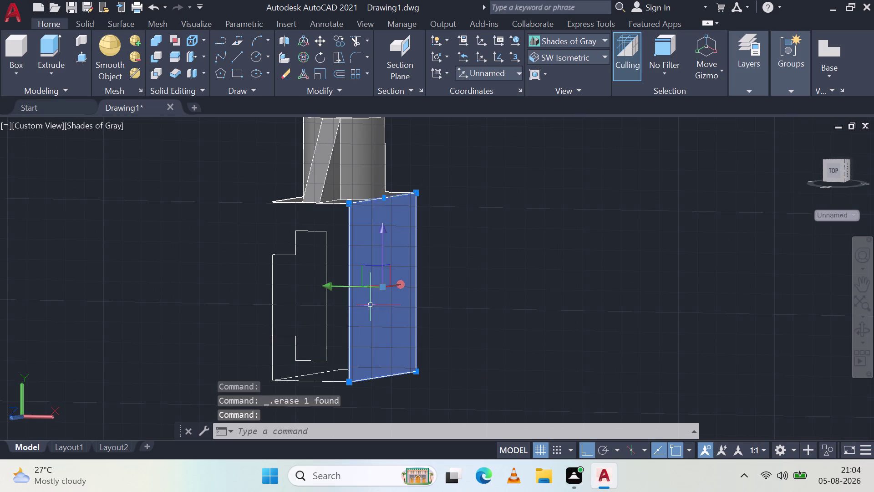
key(Delete)
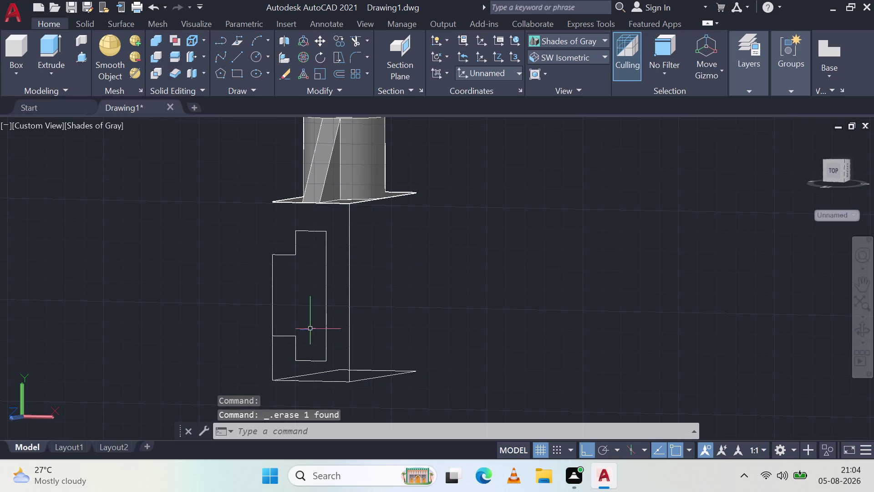
Erase the stray line at the profile's lower left.
middle_drag(328, 242, 324, 290)
click(342, 215)
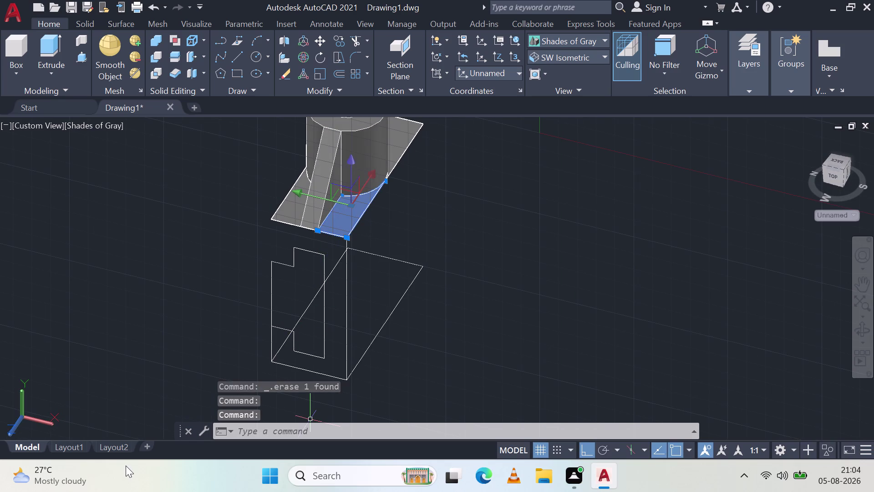
key(Escape)
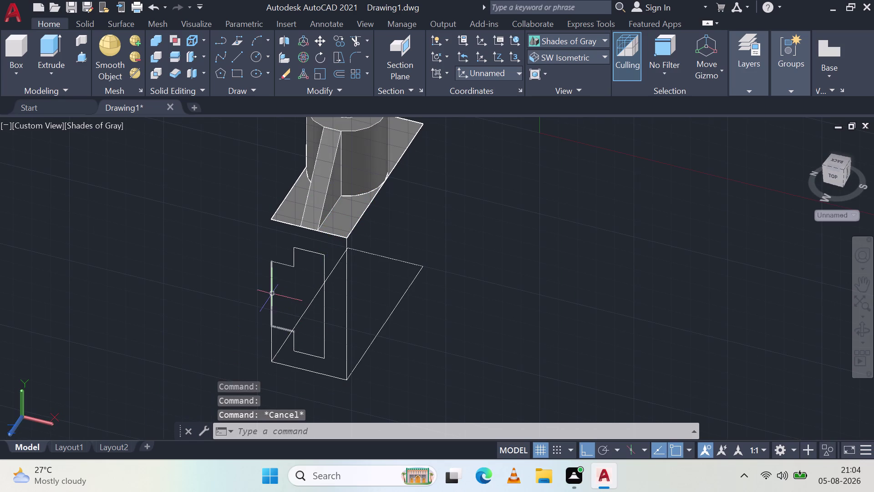
click(271, 345)
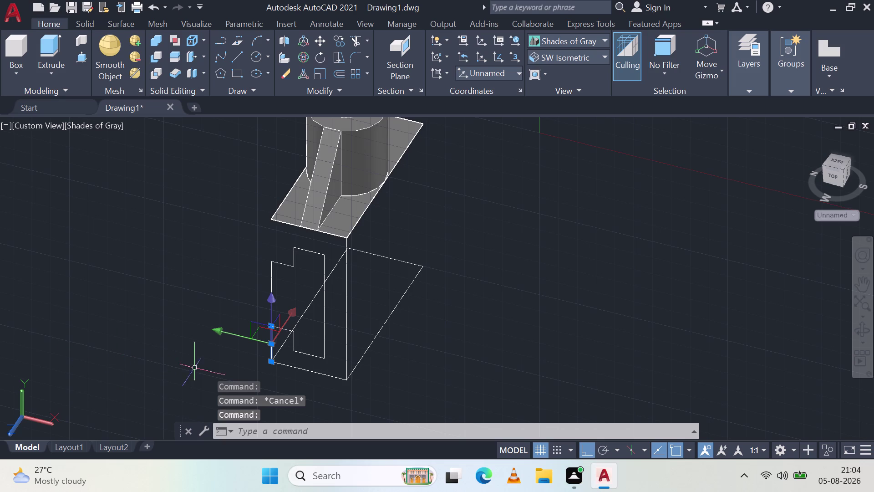
key(Delete)
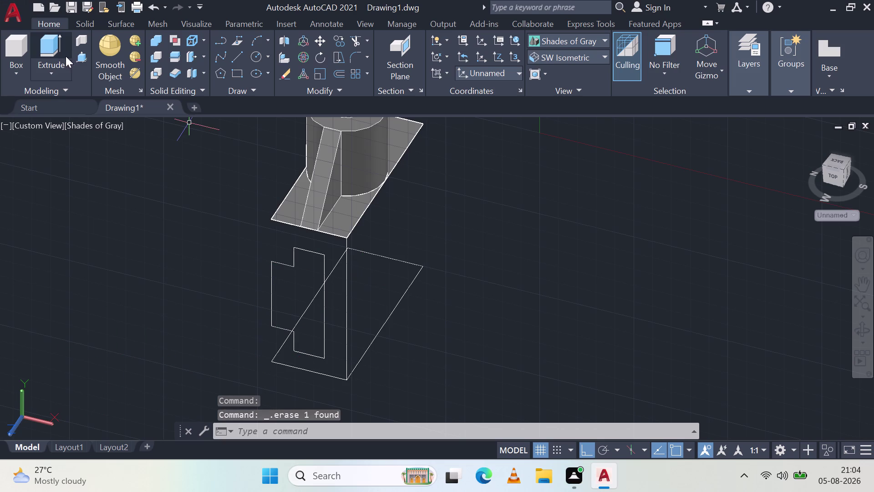
click(78, 58)
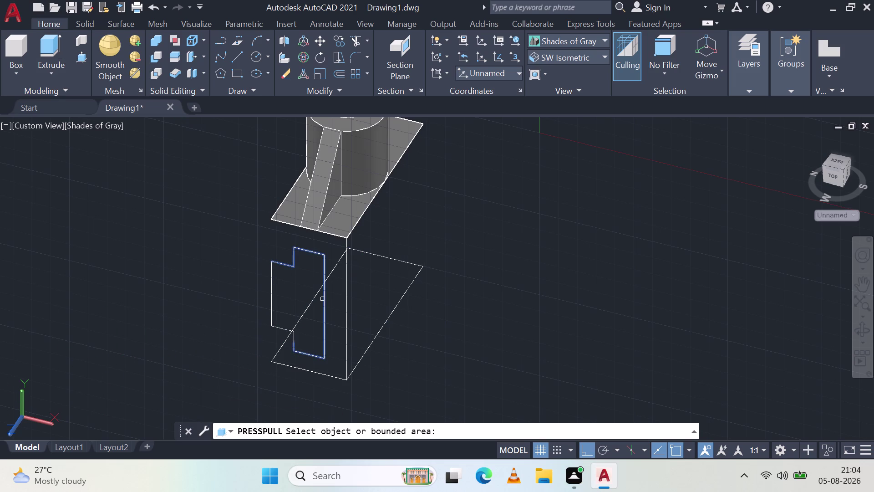
Extrude the base rectangle region into a solid block.
click(336, 327)
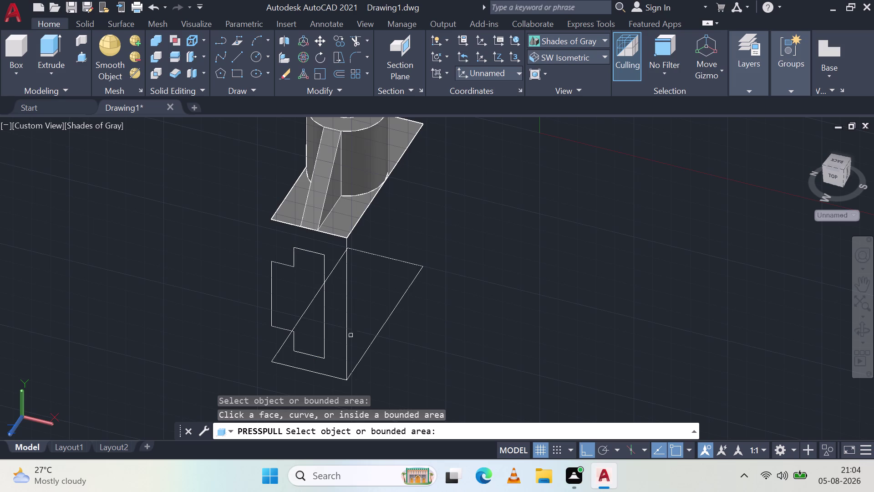
click(374, 338)
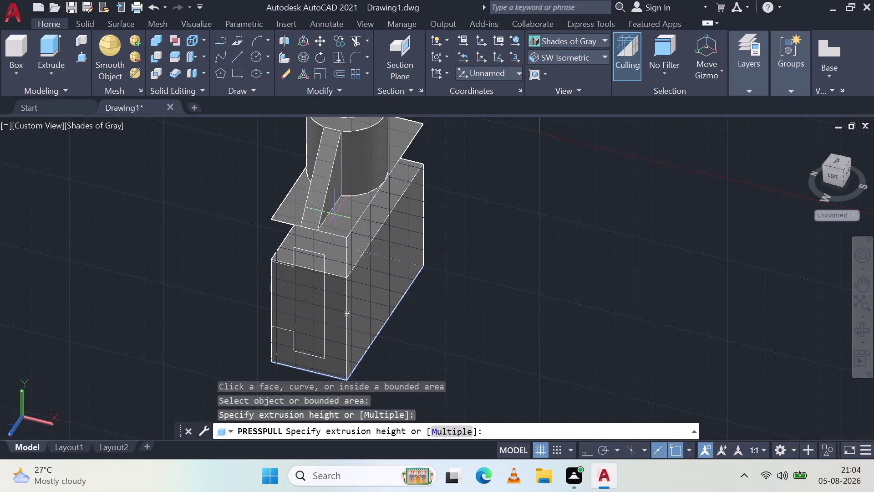
click(346, 239)
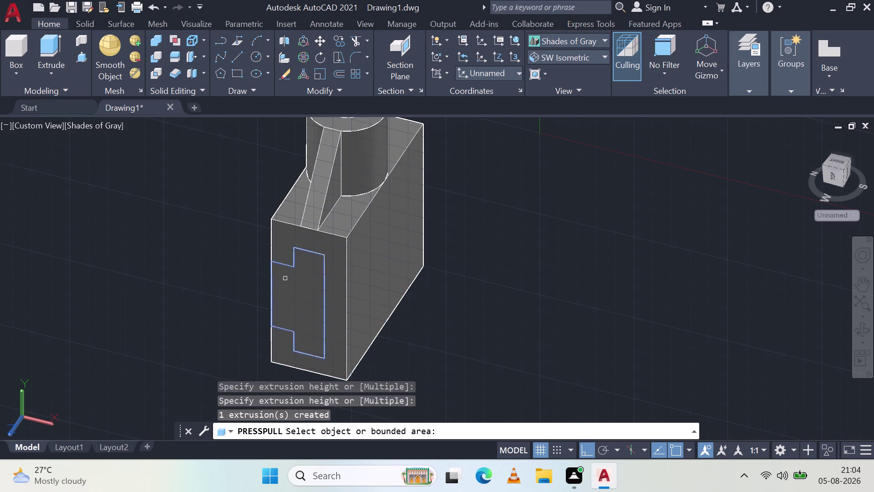
Push the C-slot region through the block and delete the leftover outline line.
middle_drag(218, 298, 408, 250)
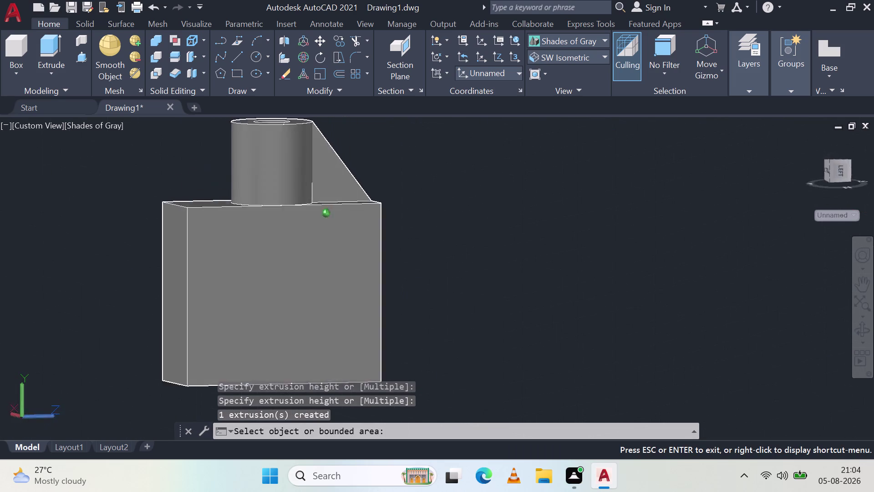
middle_drag(408, 249, 196, 257)
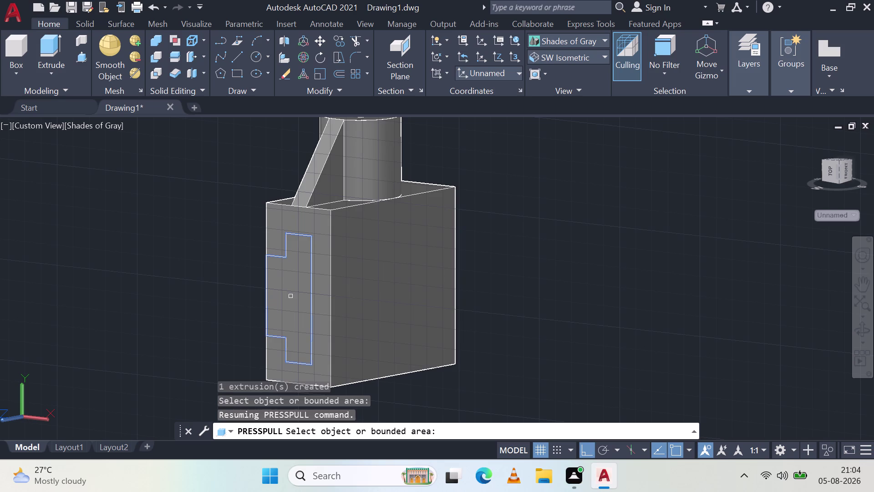
click(291, 296)
drag(562, 245, 605, 240)
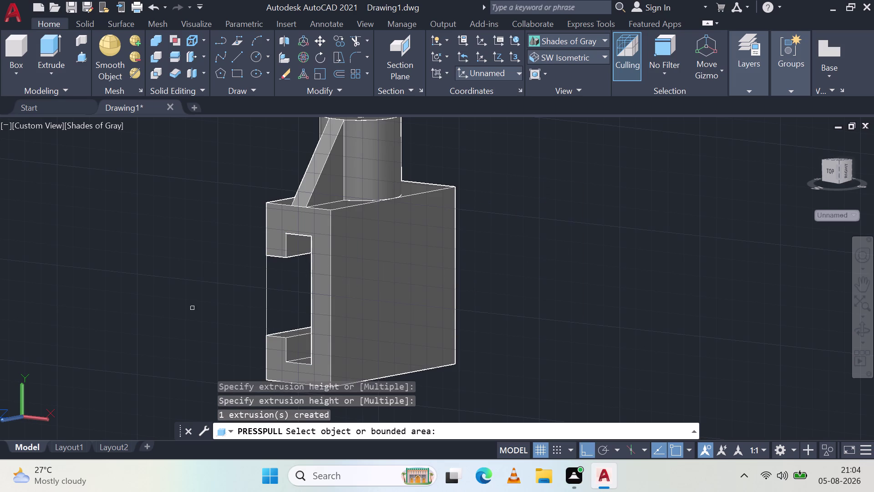
key(Escape)
click(267, 295)
key(Delete)
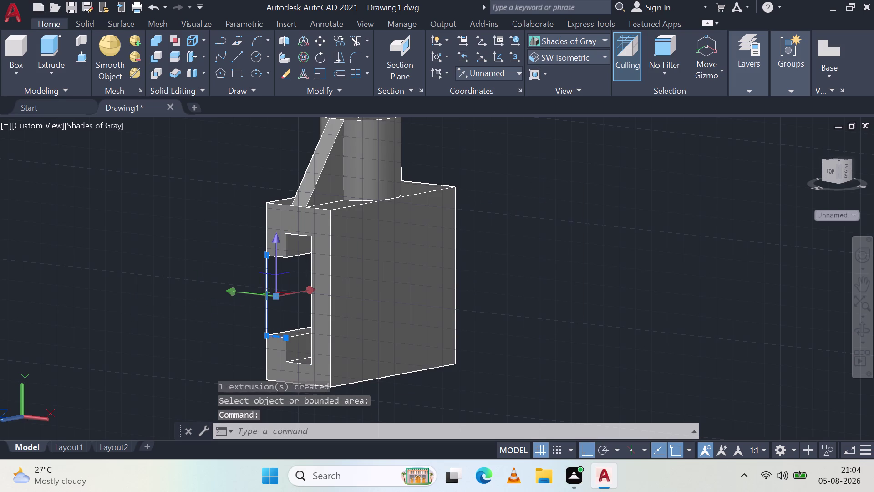
Orbit the bracket to inspect the C-slot, rib and boss from several sides.
middle_drag(122, 320, 231, 338)
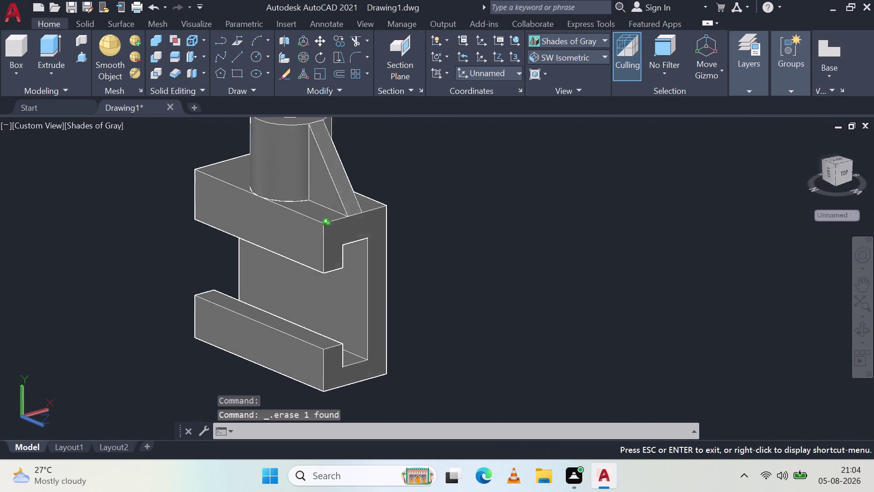
middle_drag(231, 338, 569, 317)
scroll(down, 3)
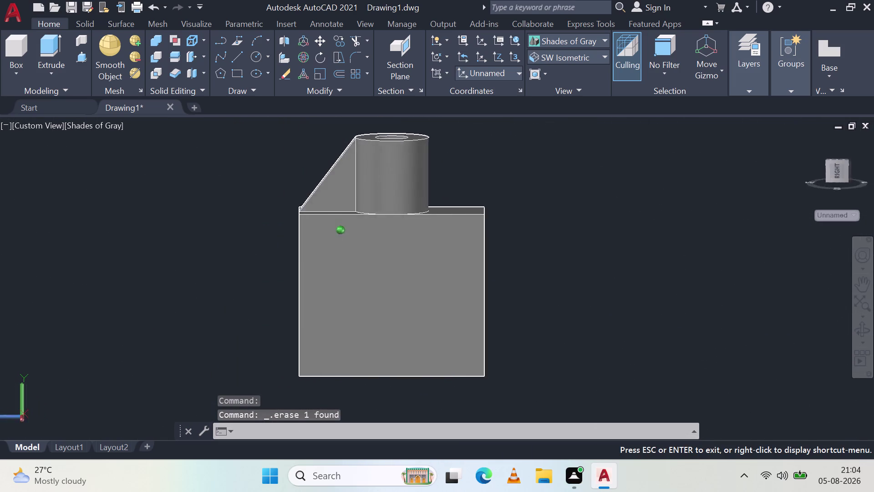
middle_drag(569, 318, 430, 318)
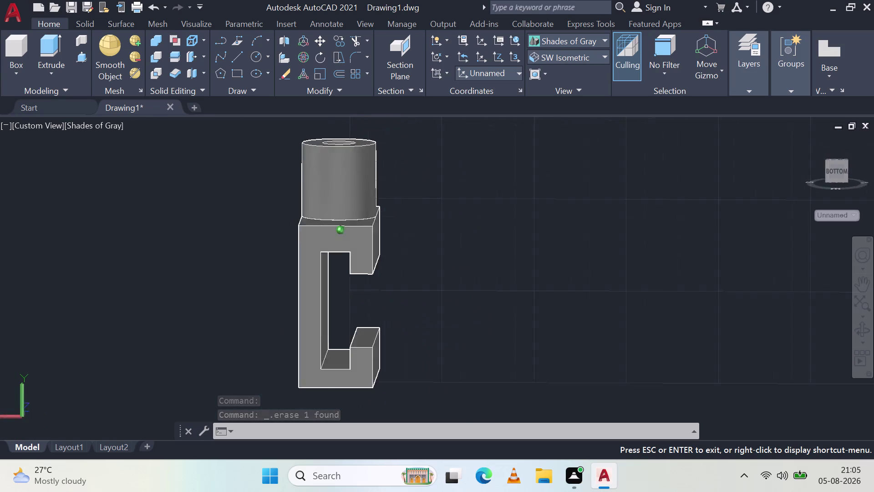
middle_drag(430, 317, 136, 318)
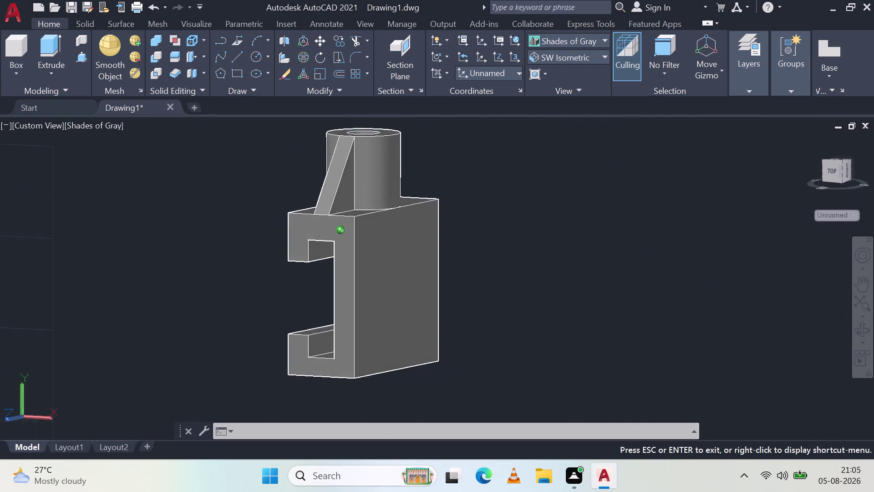
middle_drag(137, 318, 128, 322)
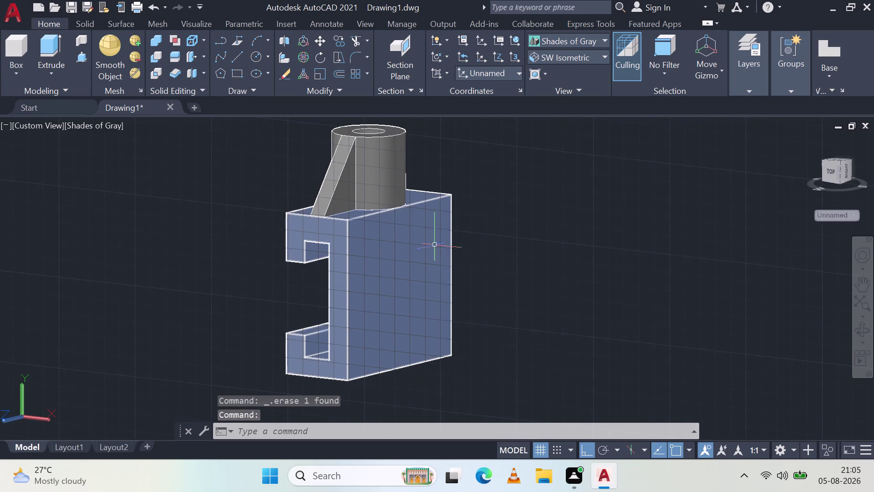
middle_drag(430, 222, 252, 238)
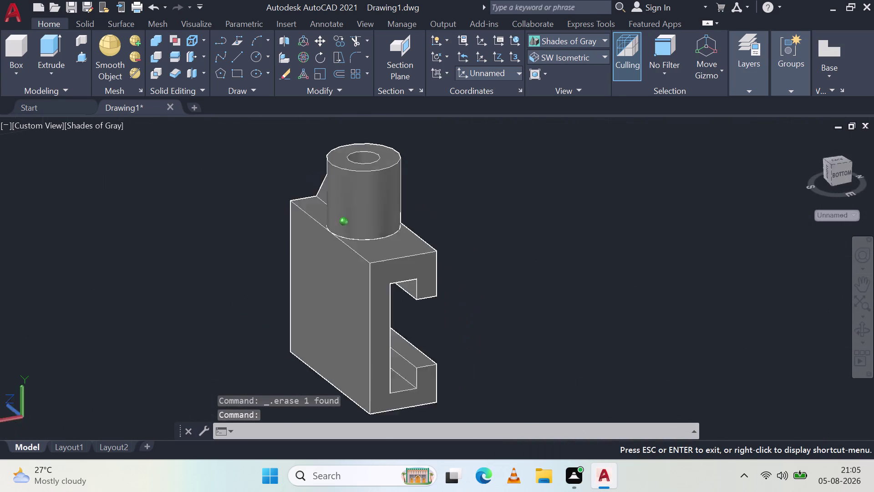
middle_drag(253, 239, 436, 249)
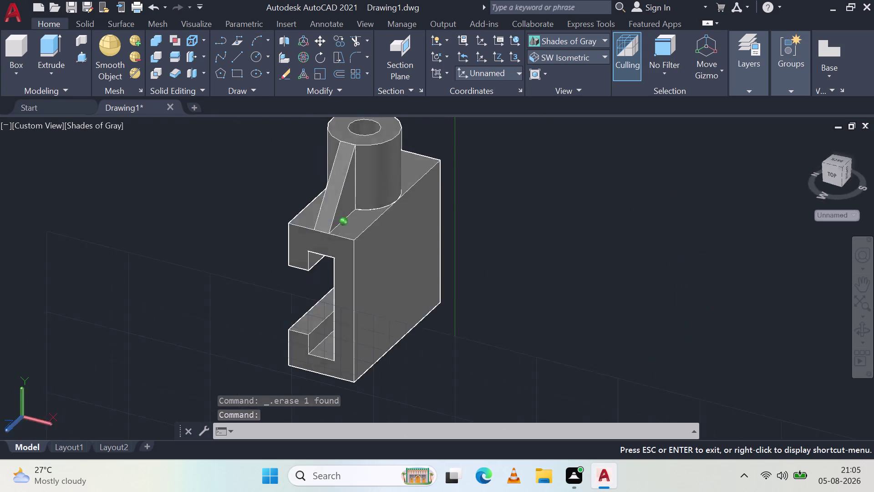
middle_drag(436, 249, 363, 228)
scroll(up, 3)
scroll(down, 3)
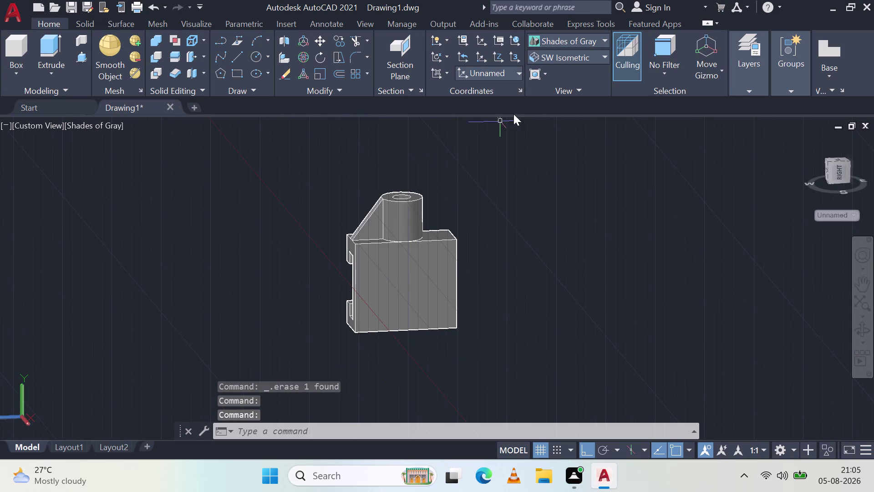
Switch to Top view, then Front view, orbit briefly, and return to Front view.
click(586, 54)
click(571, 70)
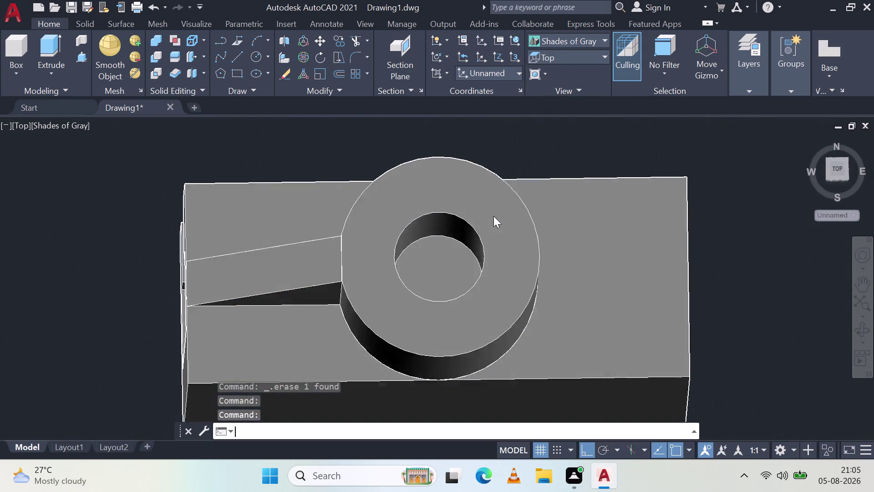
scroll(down, 3)
click(587, 52)
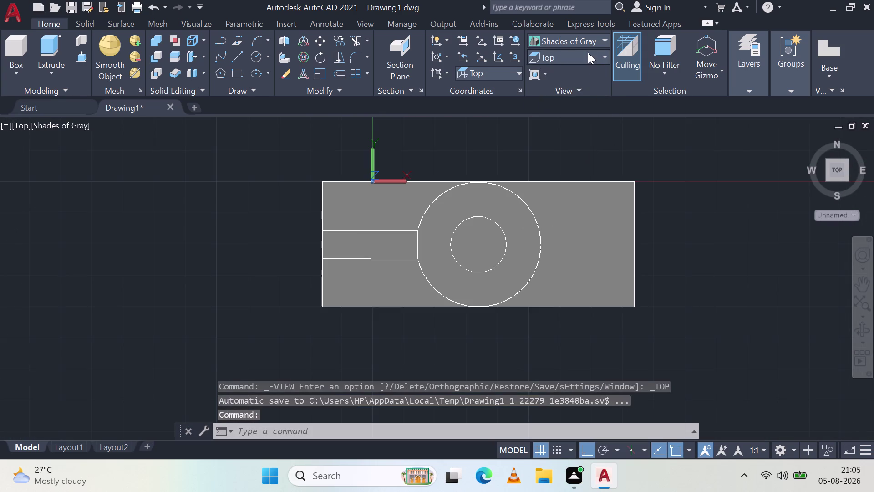
click(576, 127)
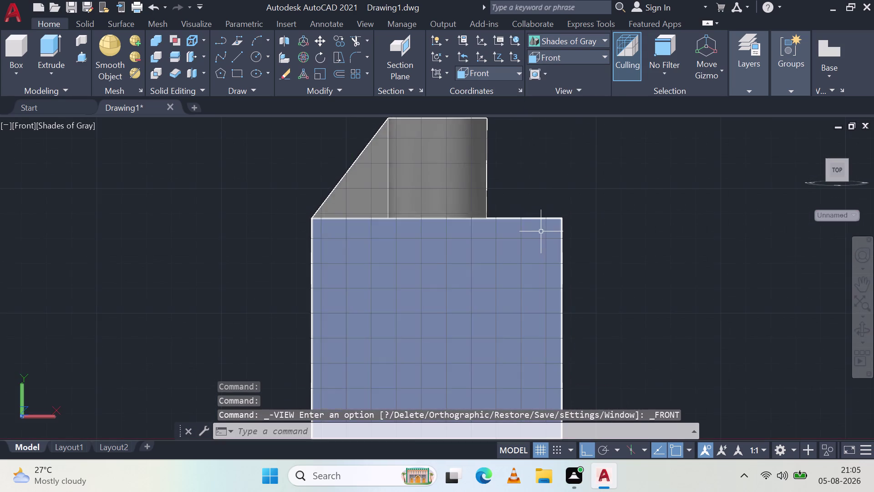
scroll(down, 3)
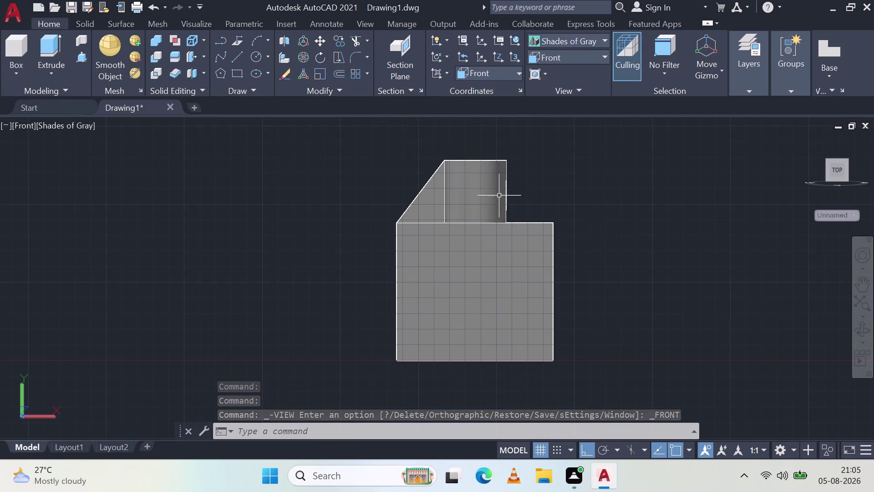
middle_drag(578, 205, 511, 235)
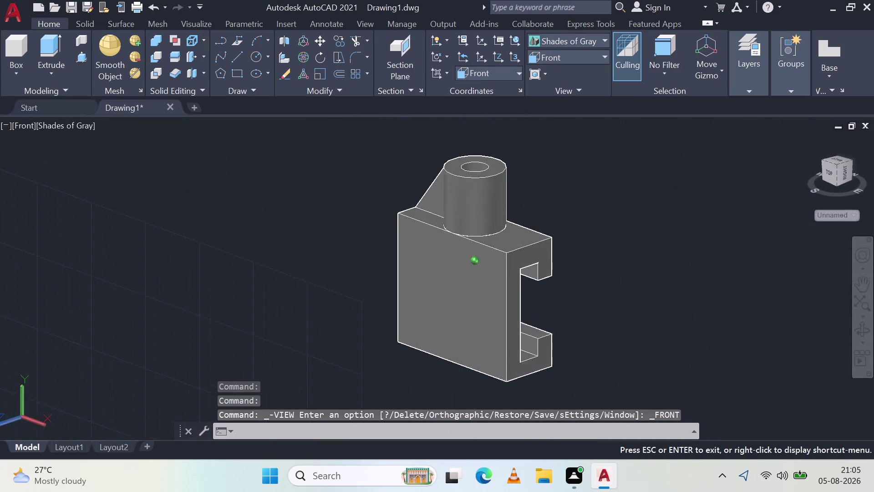
middle_drag(510, 234, 609, 207)
click(574, 54)
click(560, 128)
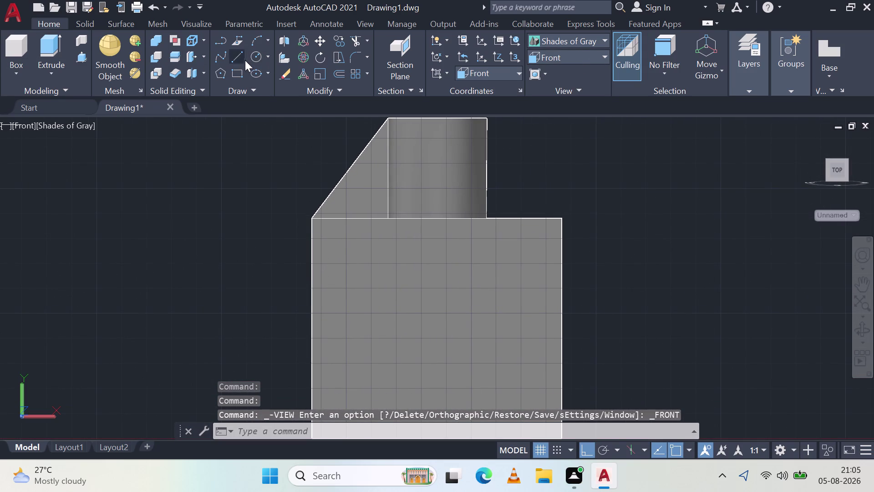
Try the Circle and 3-Point Arc tools, cancelling both.
click(261, 54)
scroll(down, 3)
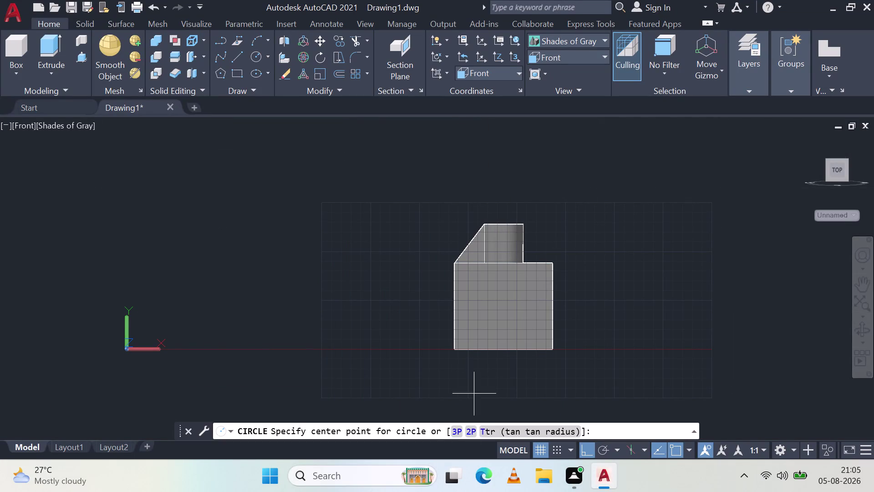
key(Escape)
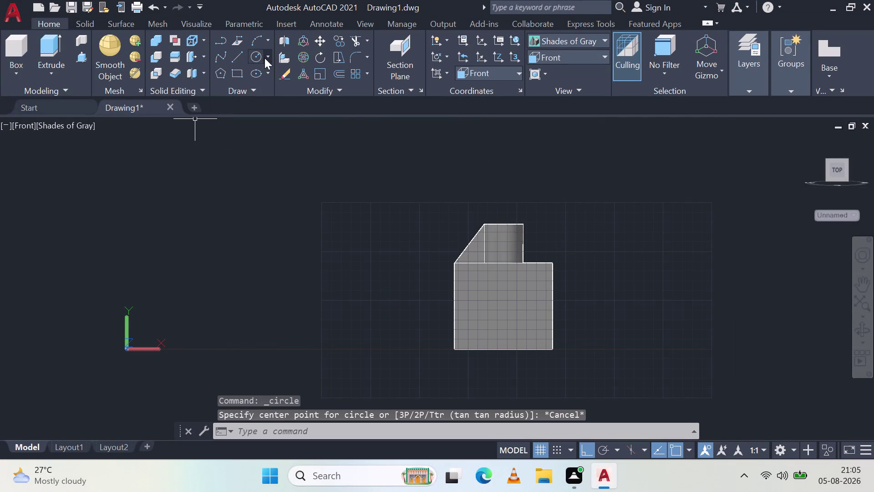
click(268, 43)
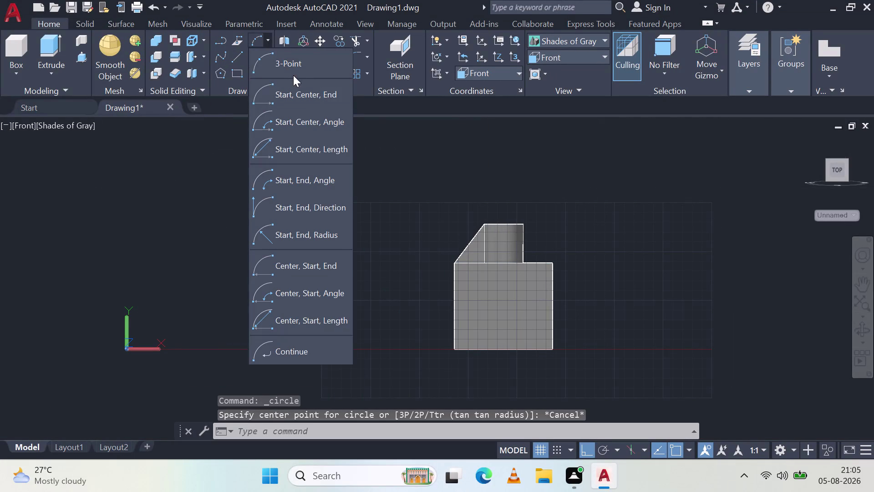
click(319, 236)
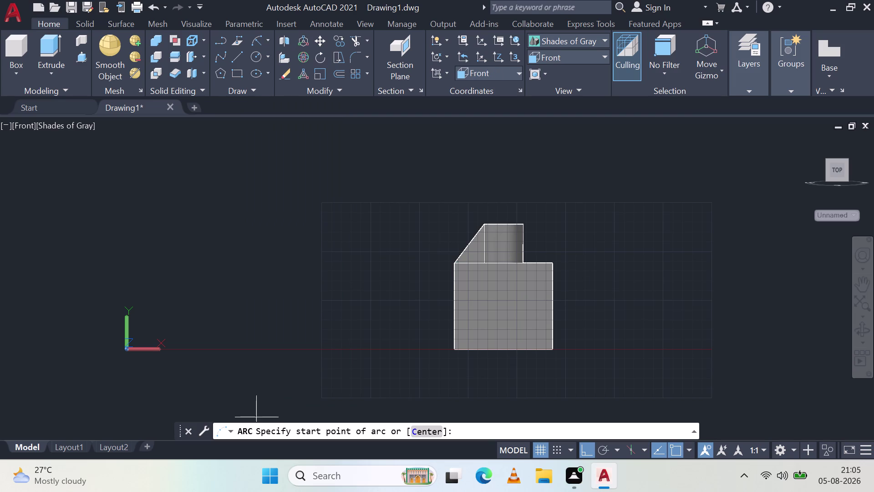
key(Escape)
Start a line with its first point just right of the block.
key(Escape)
click(238, 54)
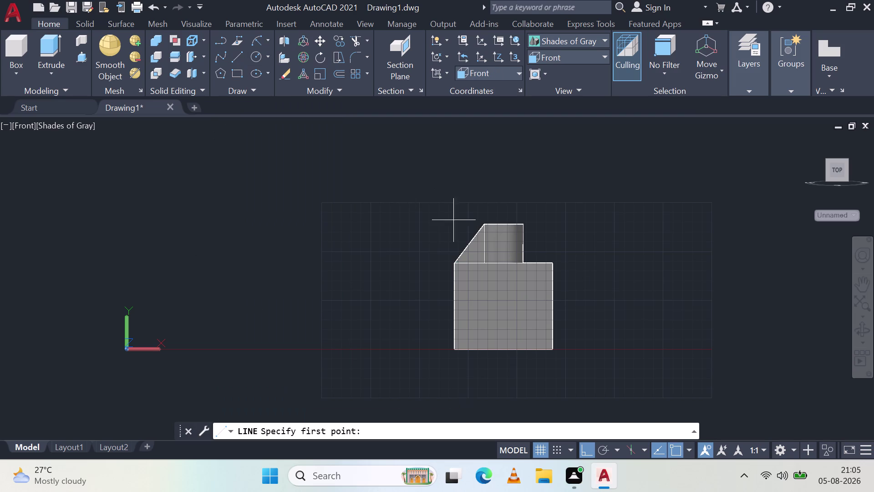
click(554, 309)
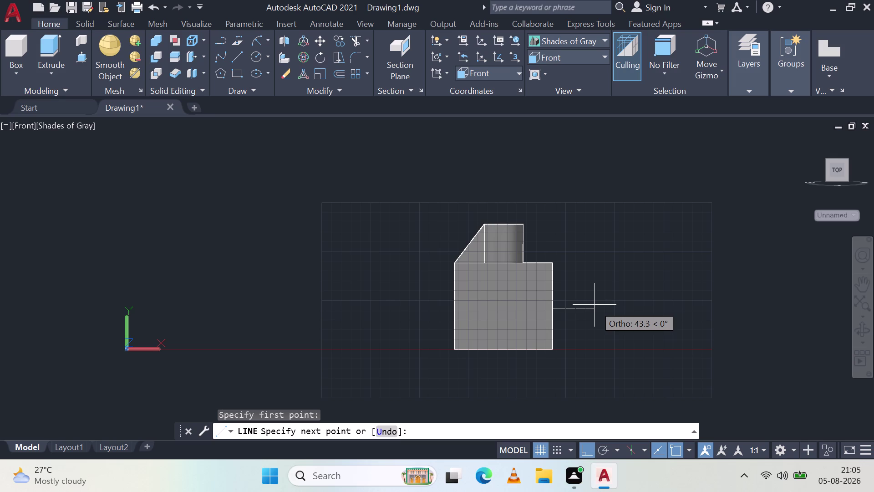
Draw a 50-unit horizontal line to the right and end the command.
key(4)
key(BackSpace)
text(50)
key(Return)
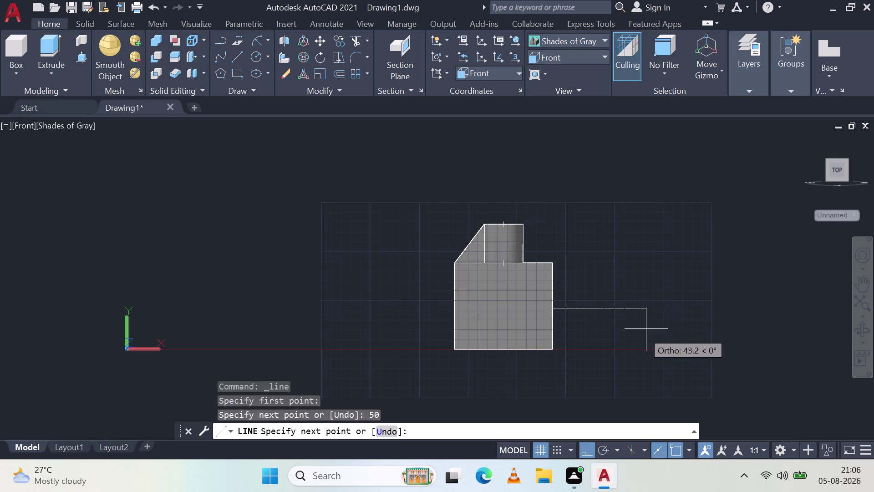
key(Escape)
Draw a line from the horizontal line with three 40-unit segments: down, up, right.
click(237, 56)
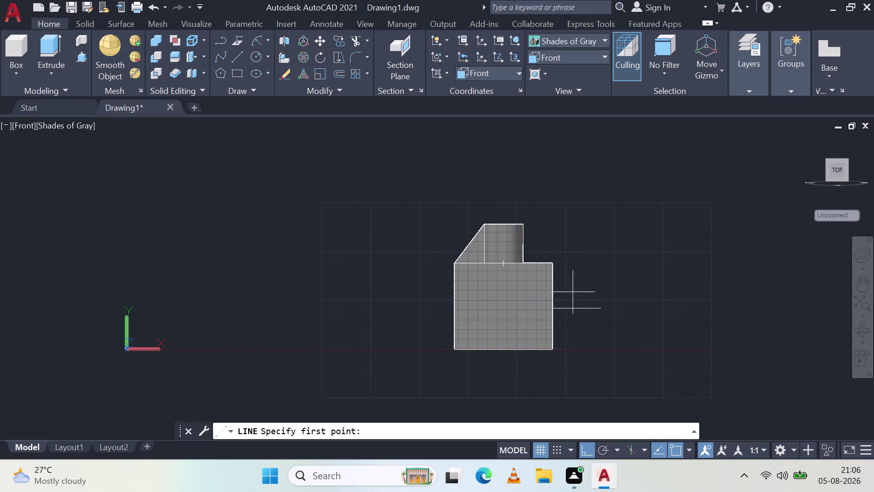
click(573, 311)
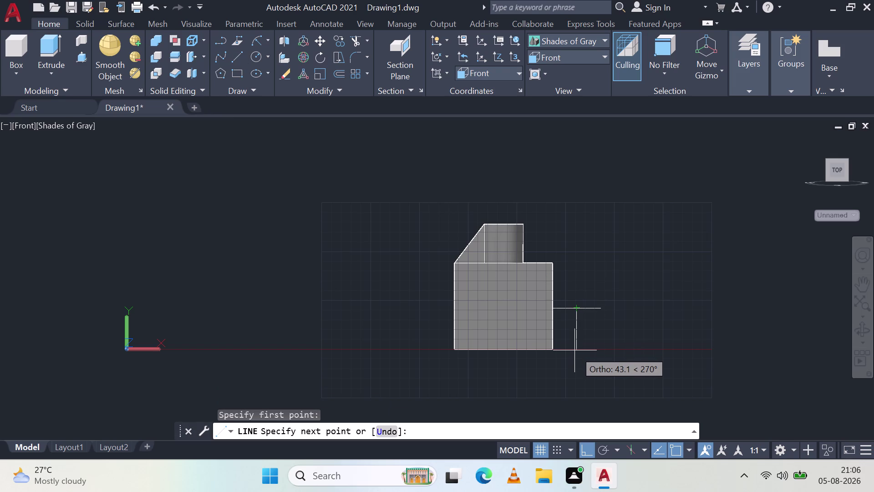
text(40)
key(Return)
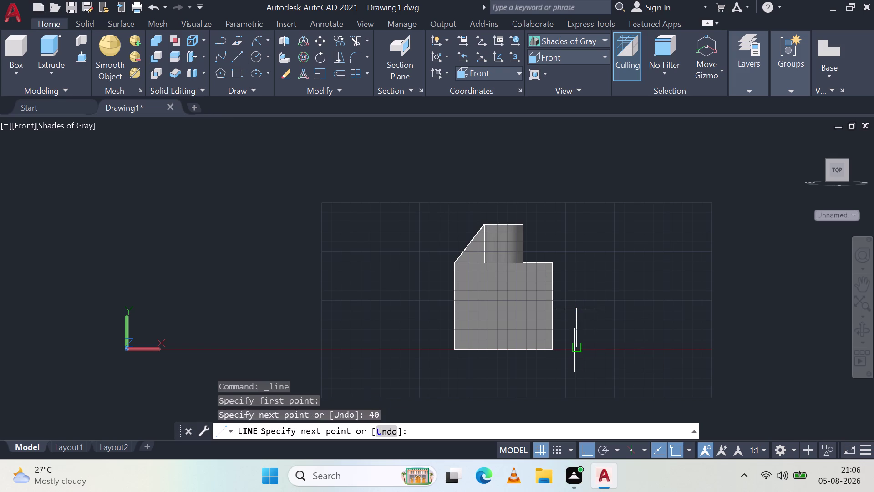
text(40)
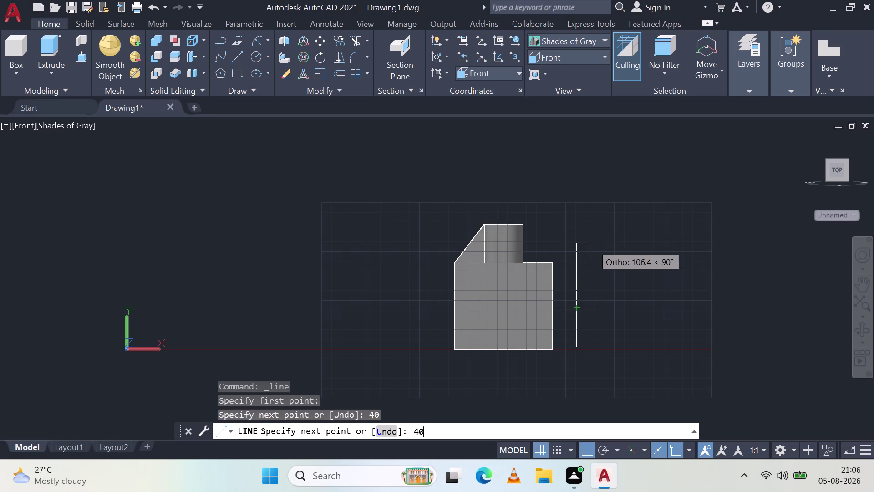
key(Return)
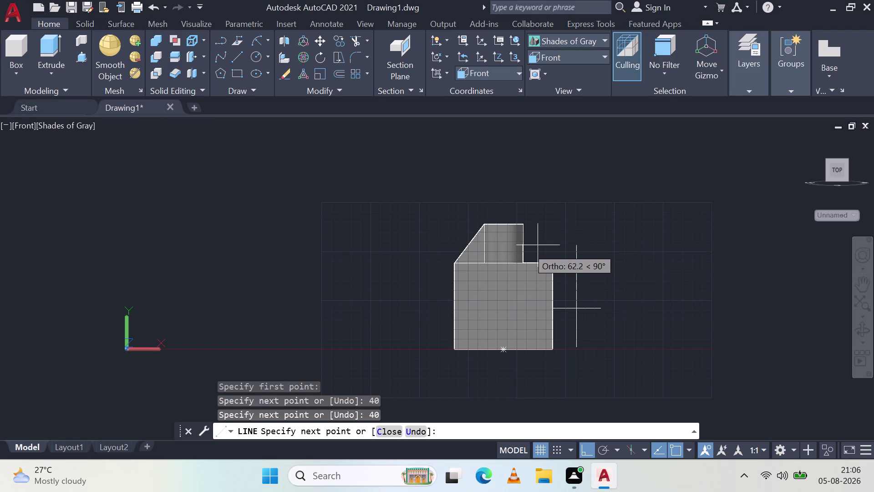
key(4)
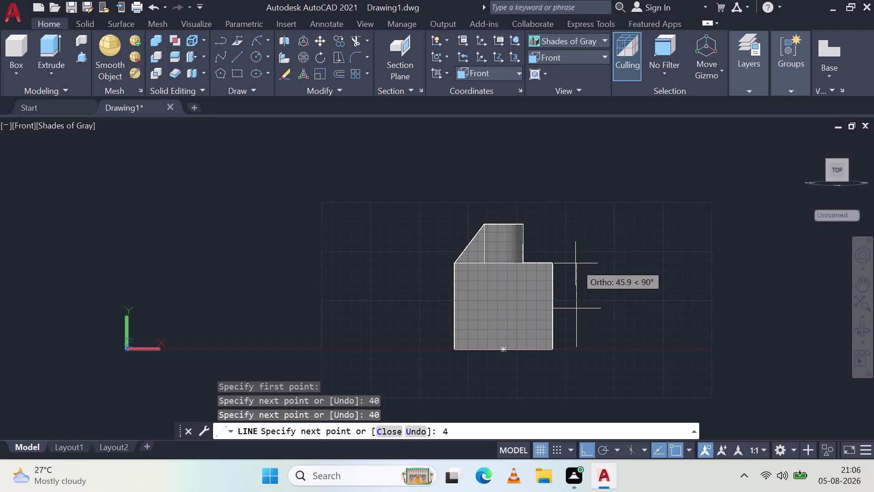
key(0)
key(Return)
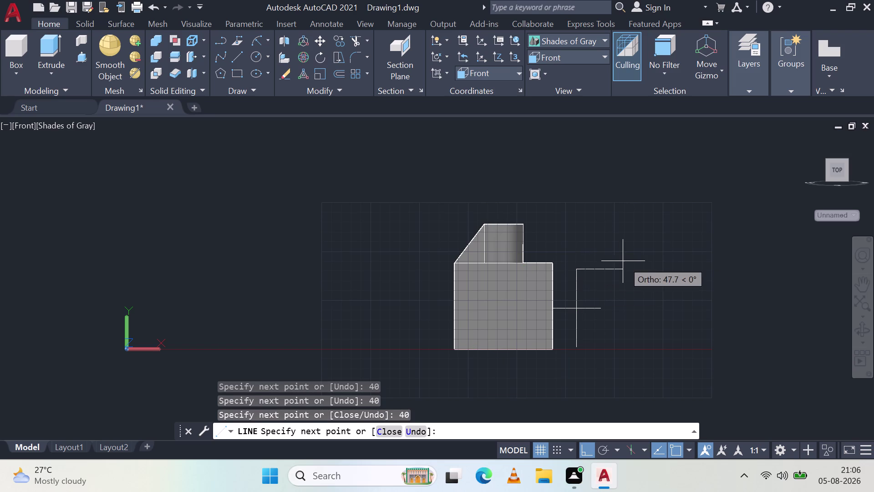
key(Escape)
scroll(up, 3)
scroll(down, 3)
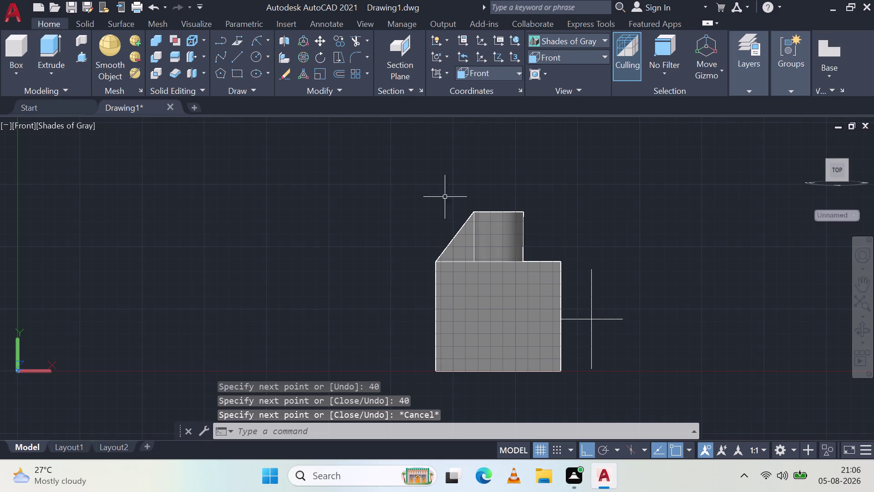
click(238, 58)
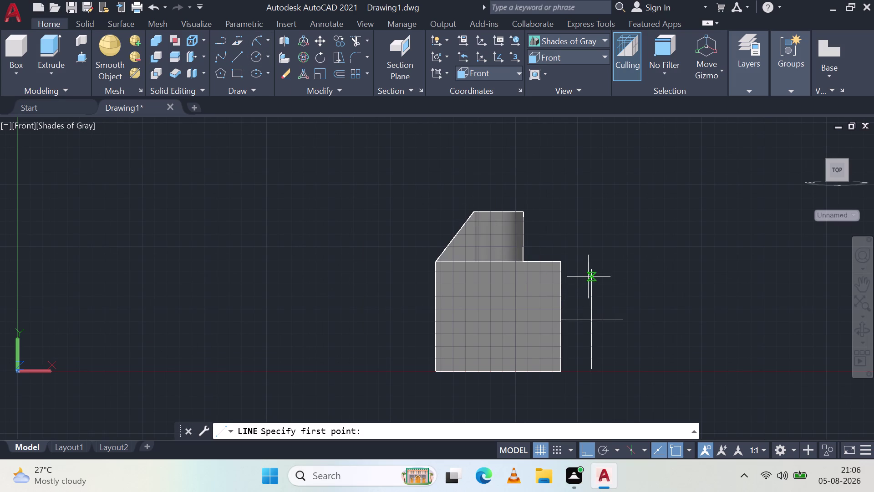
Draw two 25-unit segments from the block's right edge, then select the top guide line.
click(593, 274)
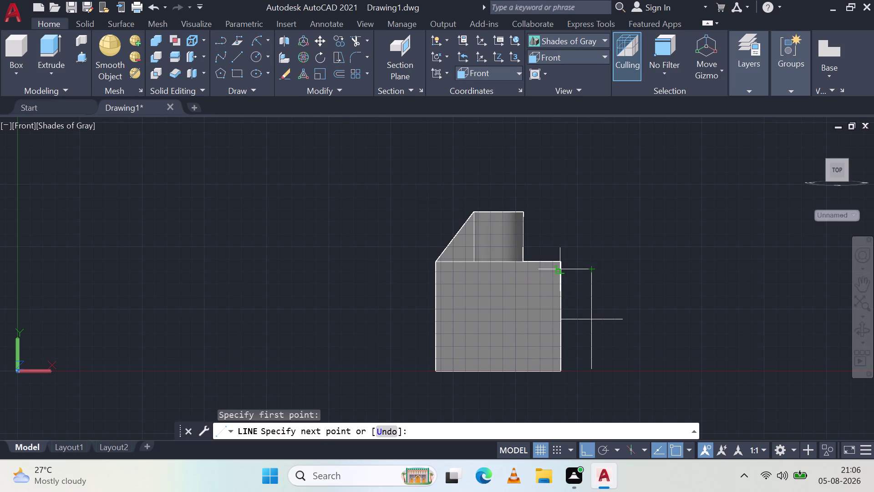
click(564, 265)
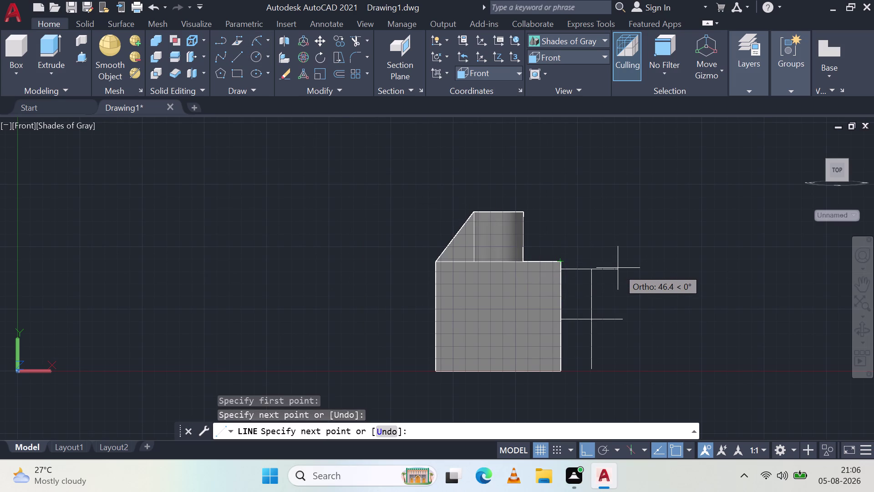
text(2)
text(5)
key(Return)
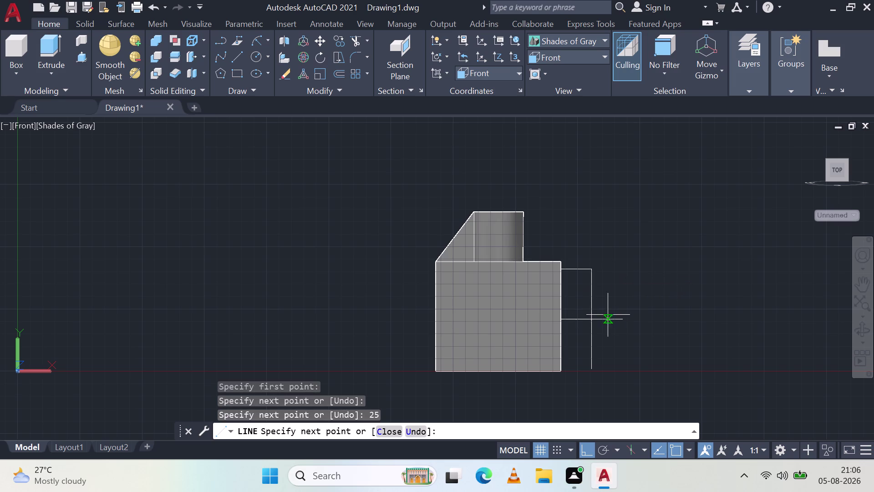
text(25)
key(space)
key(Escape)
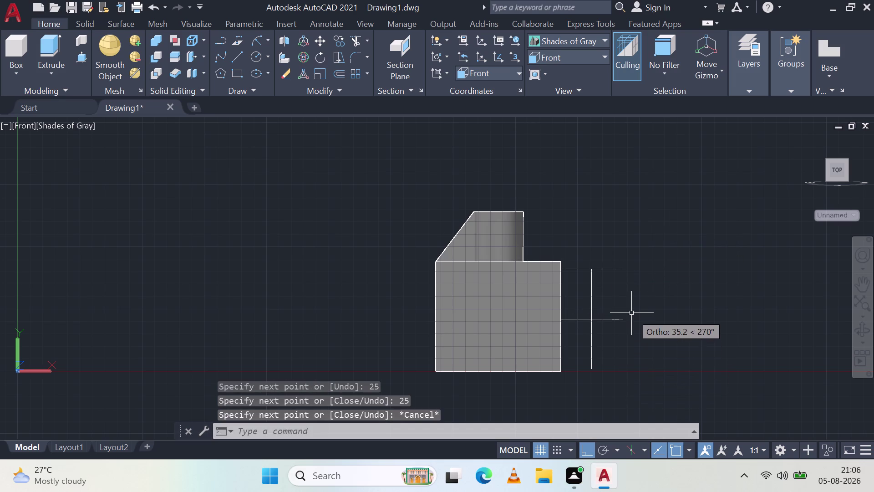
click(579, 269)
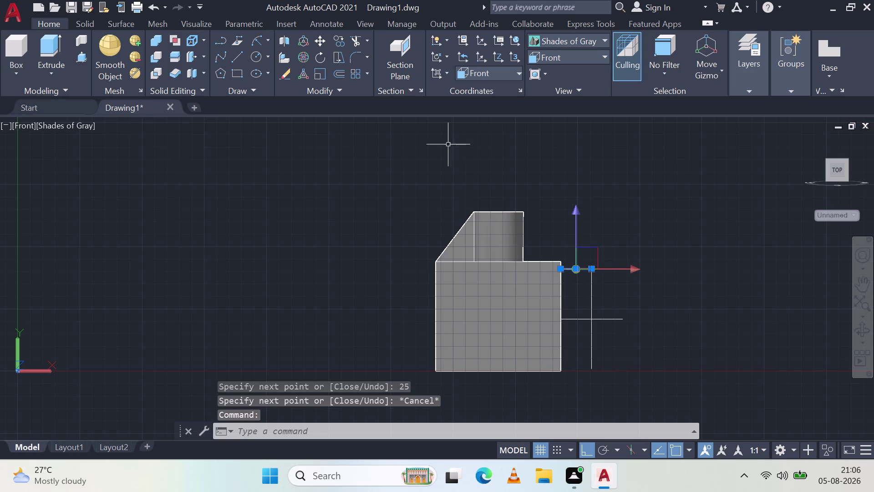
click(336, 41)
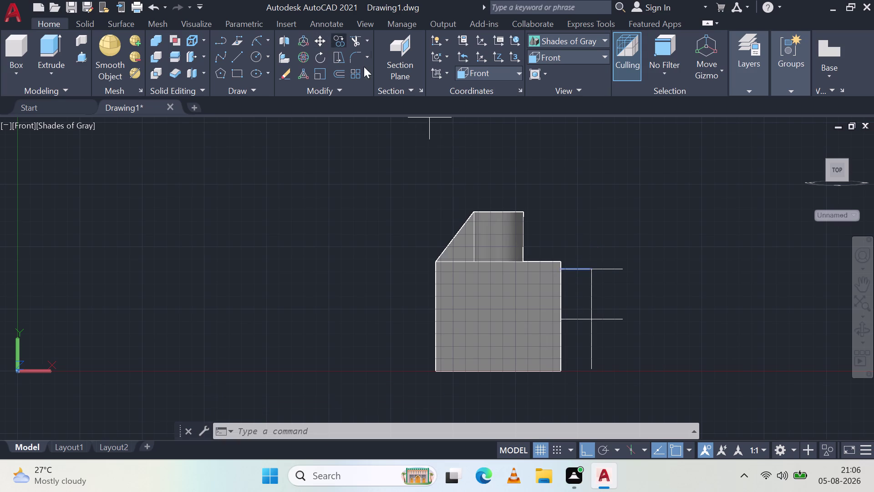
Copy the top guide line down to the block's base level.
click(563, 273)
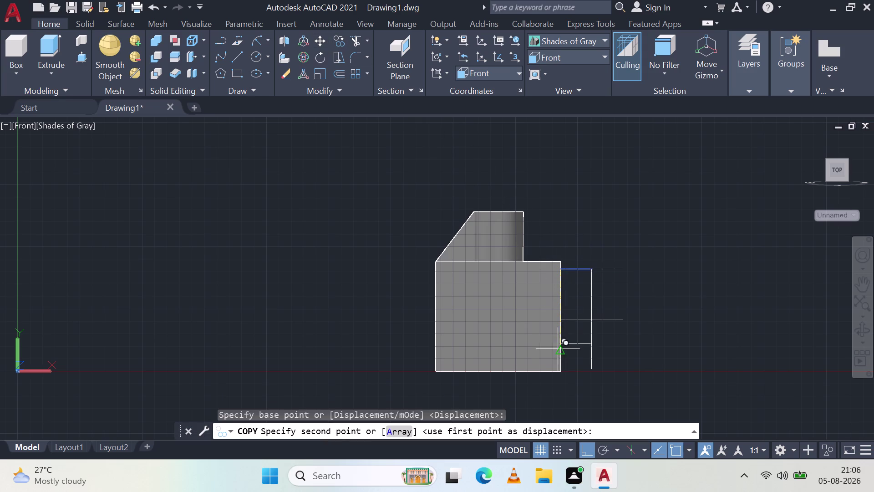
click(591, 370)
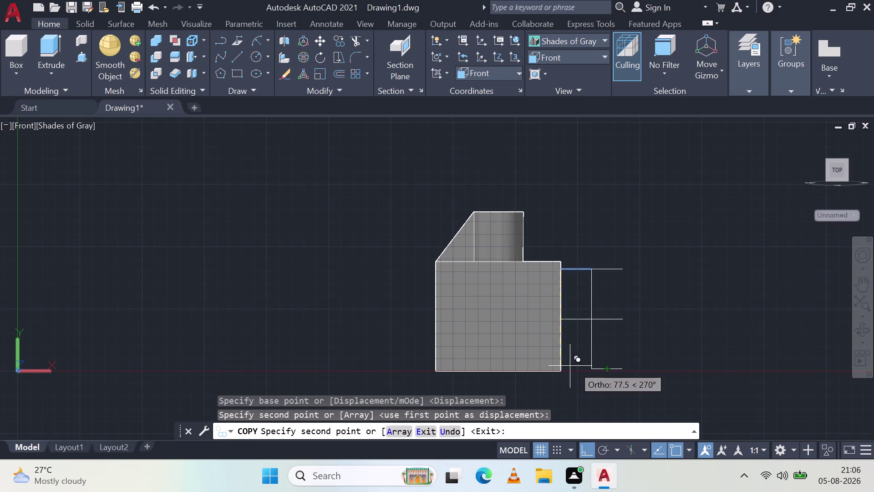
click(589, 370)
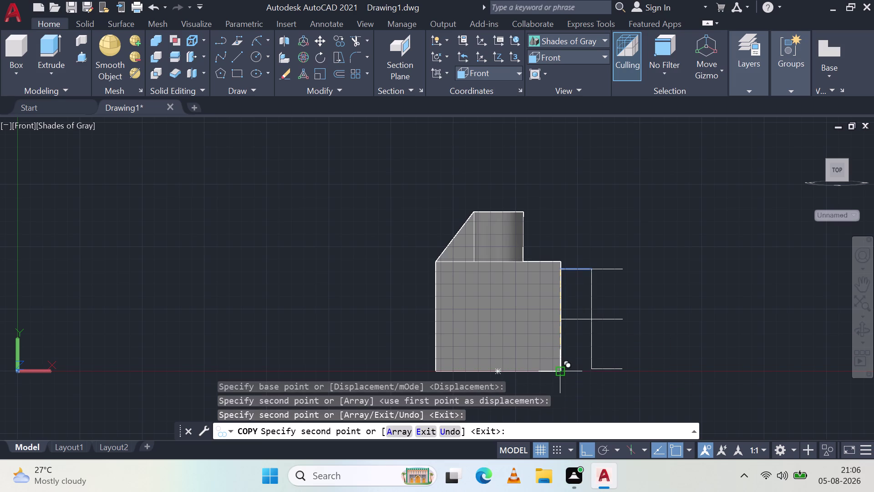
key(Escape)
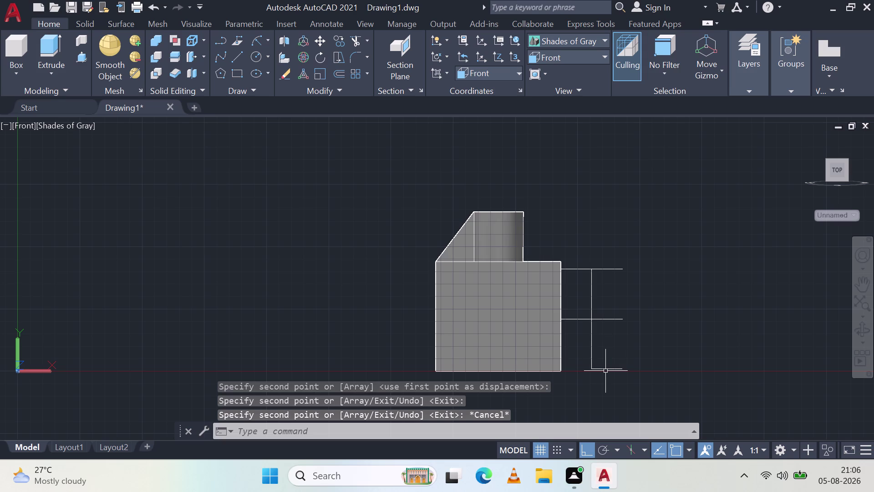
Copy the bottom line twice more, placing the last copy toward the block.
click(606, 368)
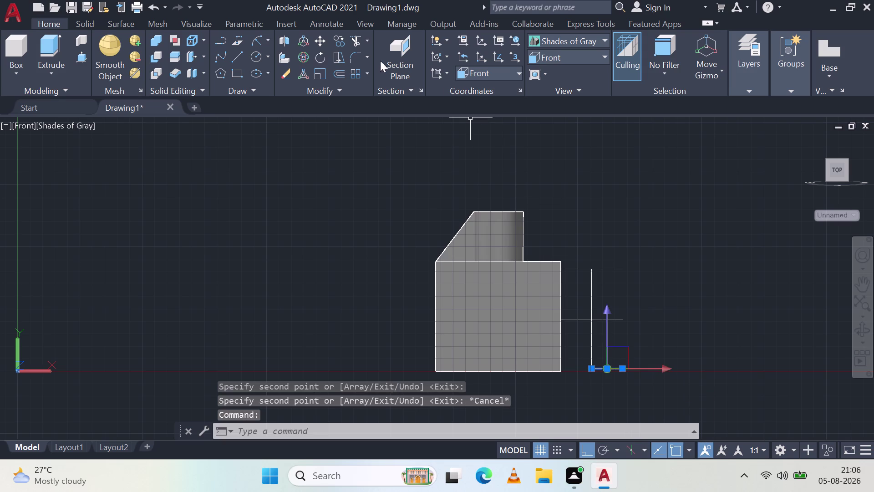
click(339, 37)
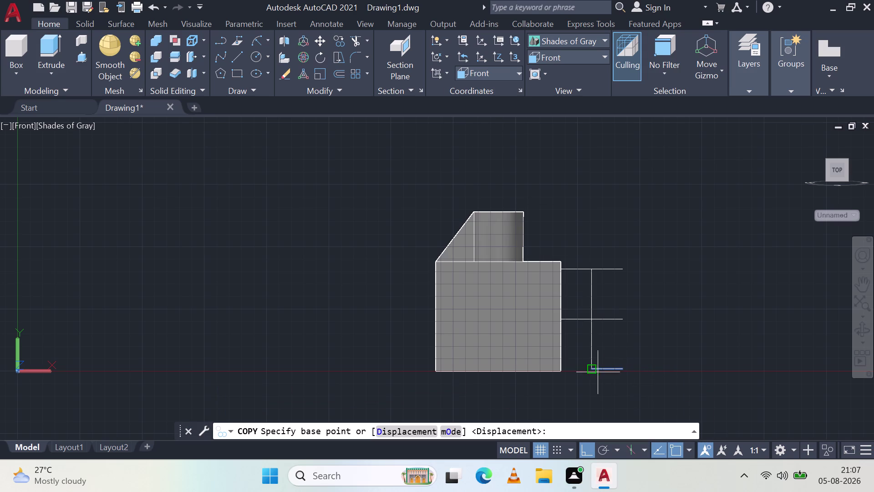
click(592, 372)
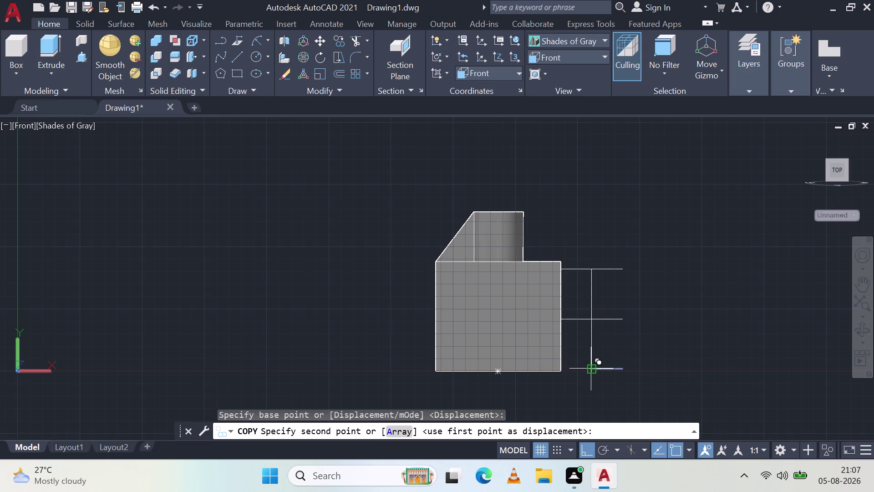
click(592, 367)
key(Escape)
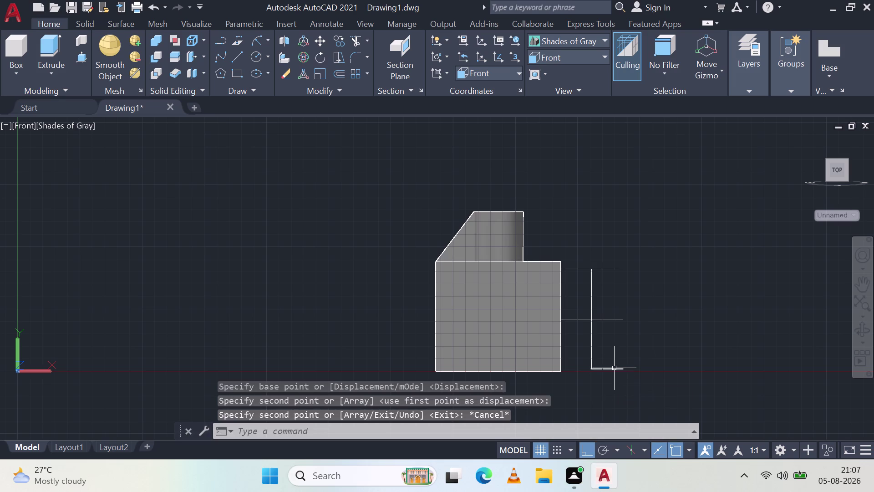
click(615, 368)
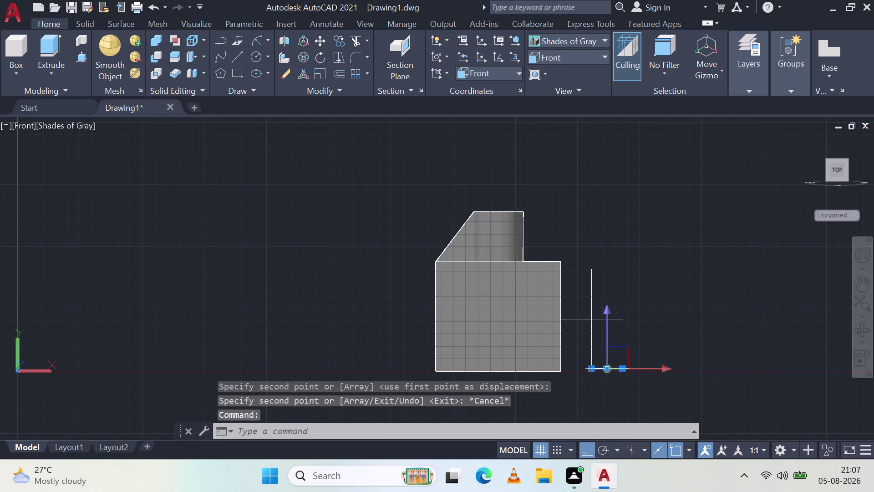
click(337, 36)
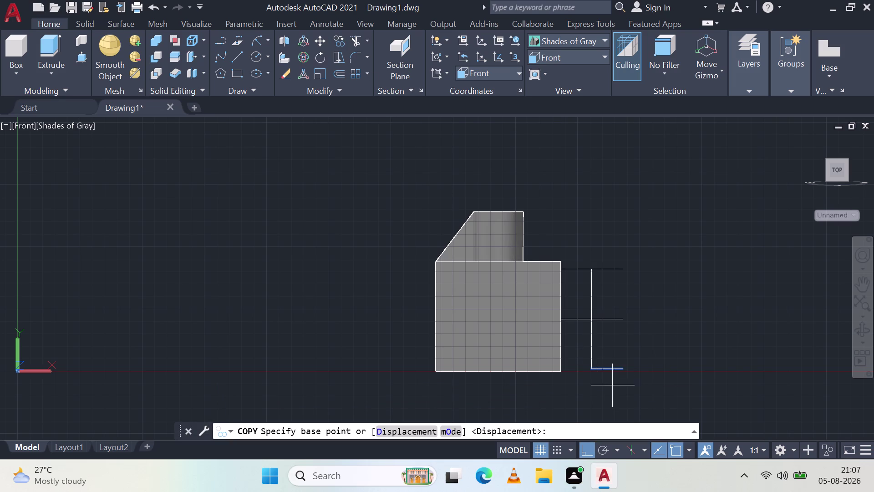
click(607, 370)
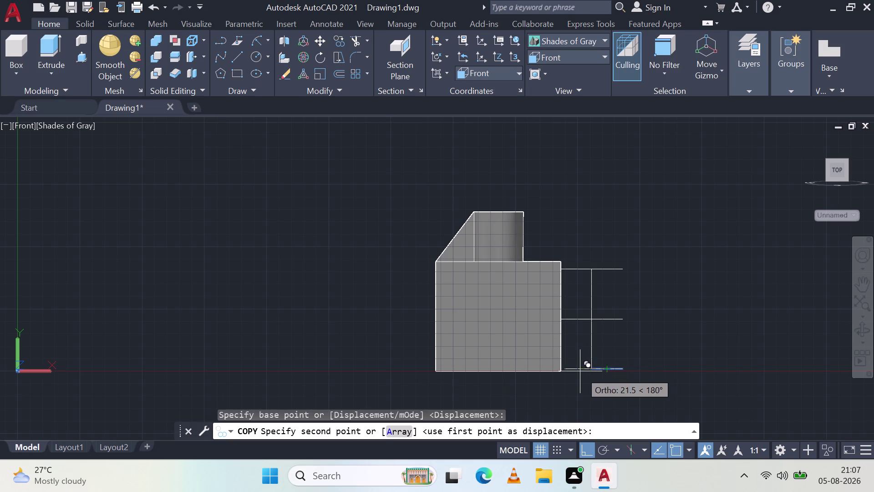
click(591, 369)
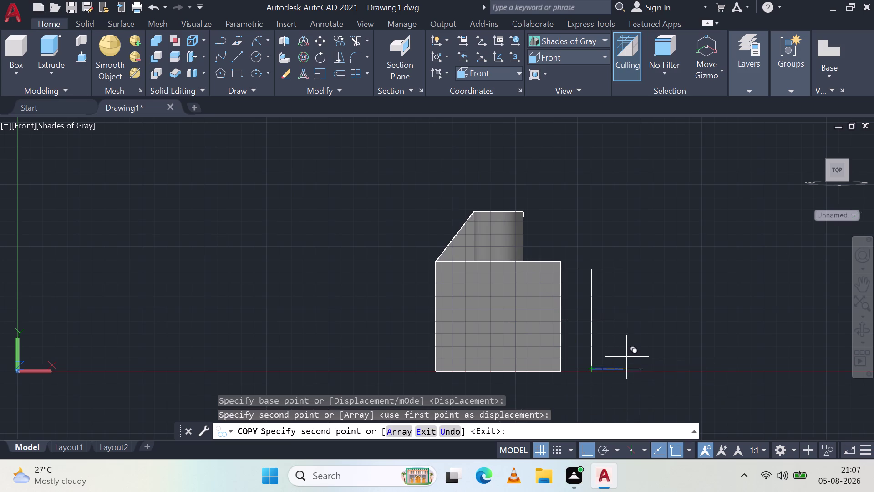
key(Escape)
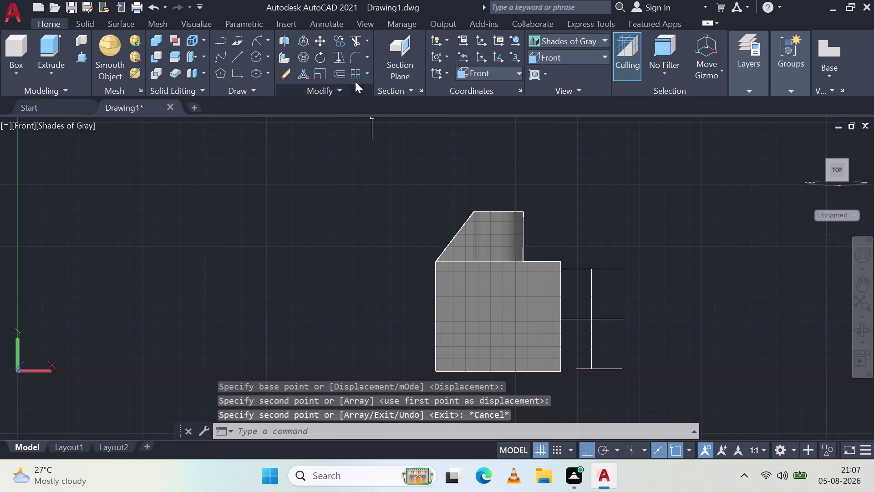
Try moving the bottom line toward the block, then cancel the move.
click(337, 38)
click(319, 34)
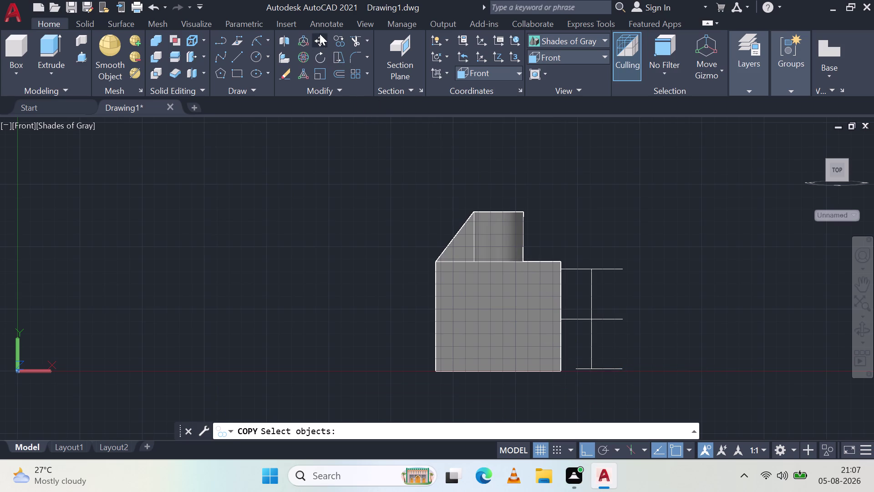
click(587, 369)
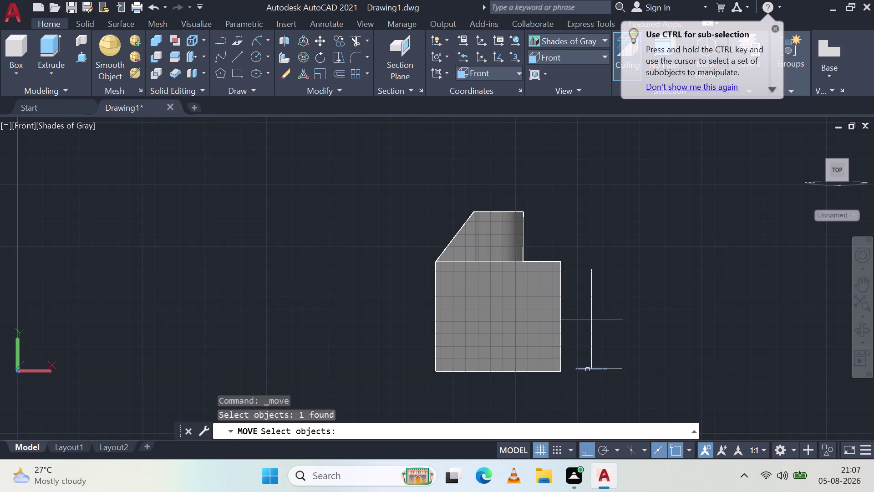
key(space)
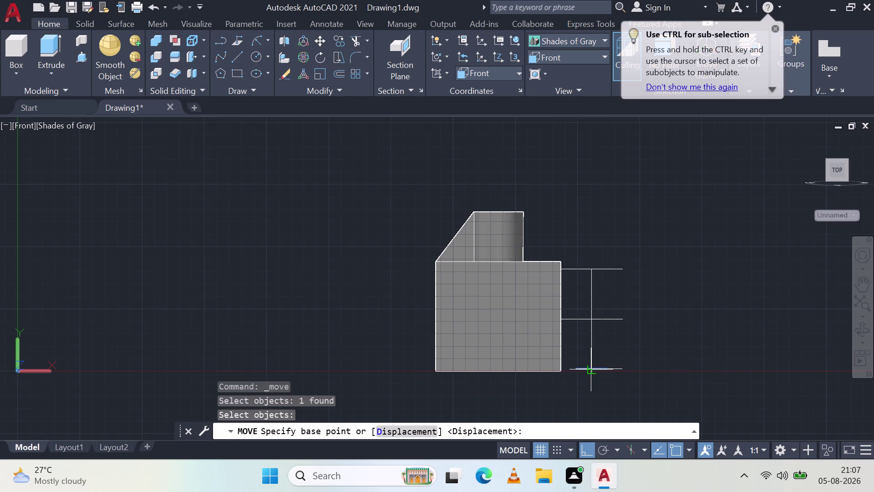
click(591, 370)
click(560, 369)
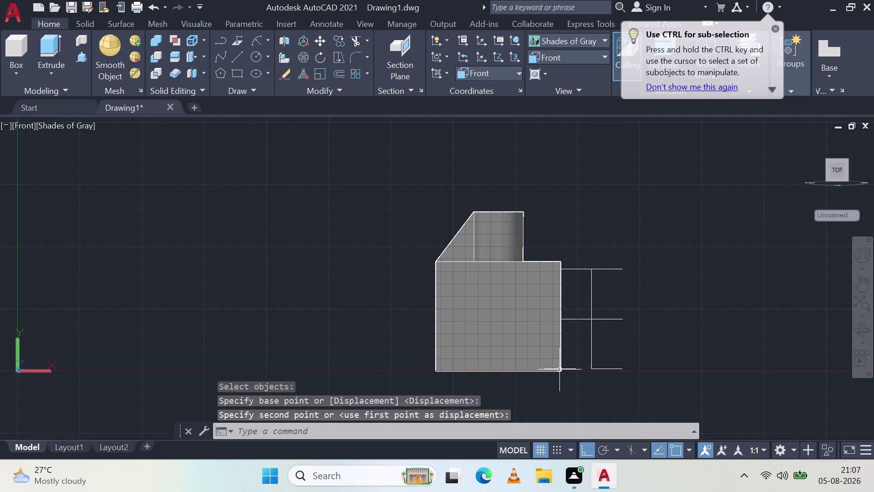
key(Escape)
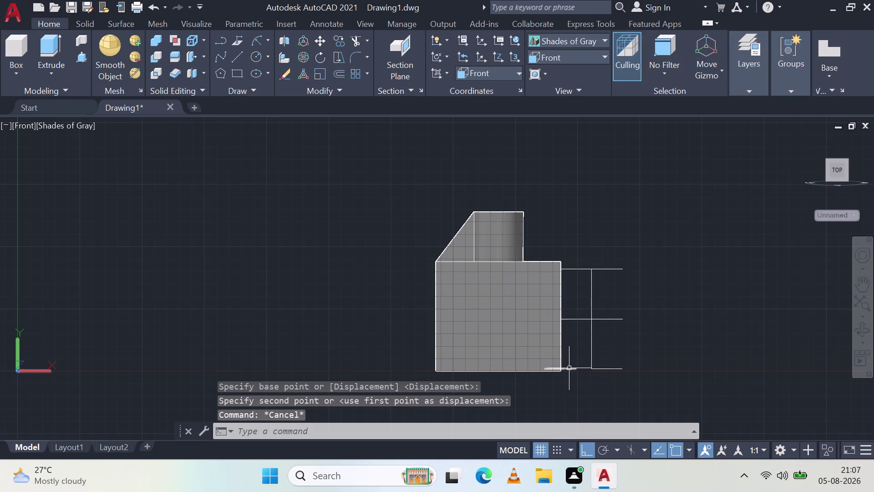
Select the bottom horizontal line for another move and cancel it.
click(570, 368)
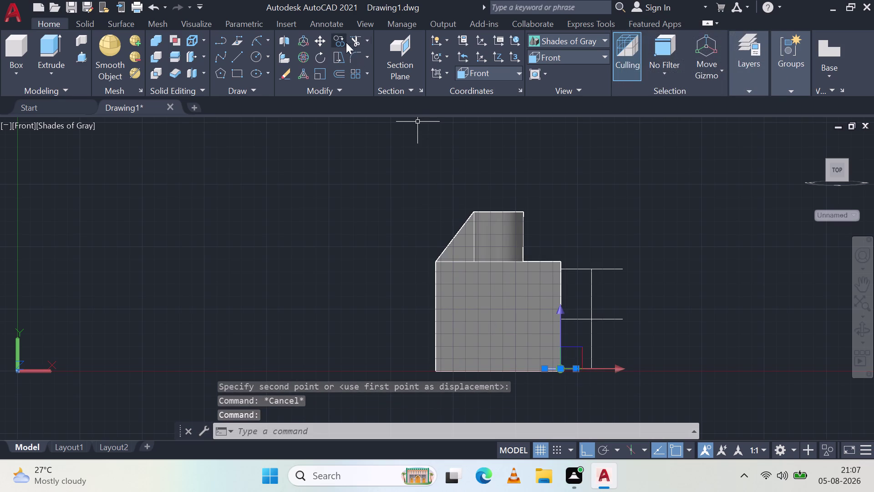
click(325, 40)
click(577, 370)
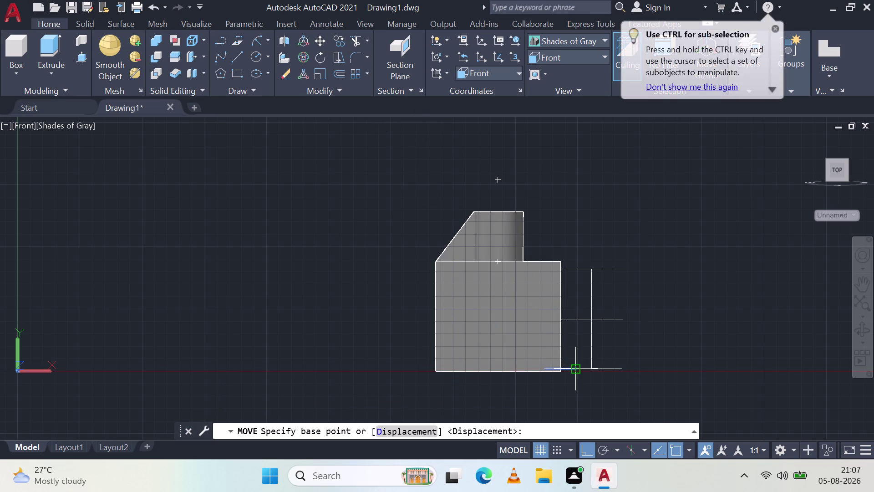
click(594, 369)
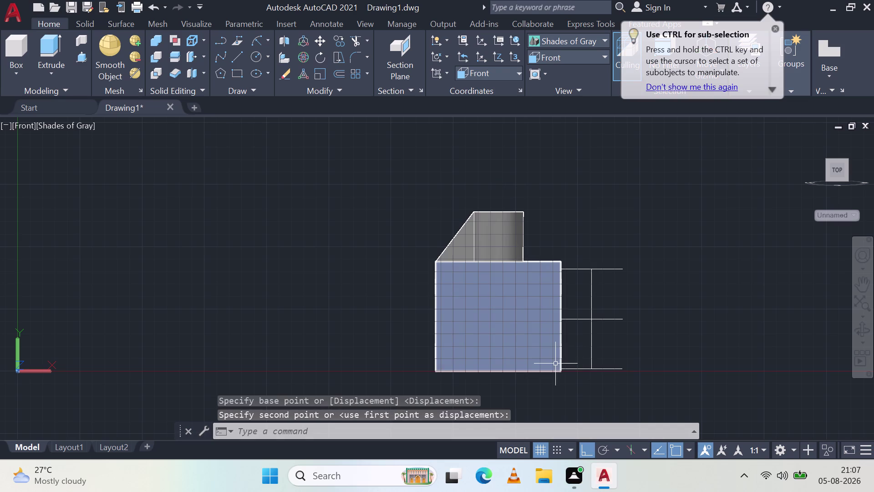
key(Escape)
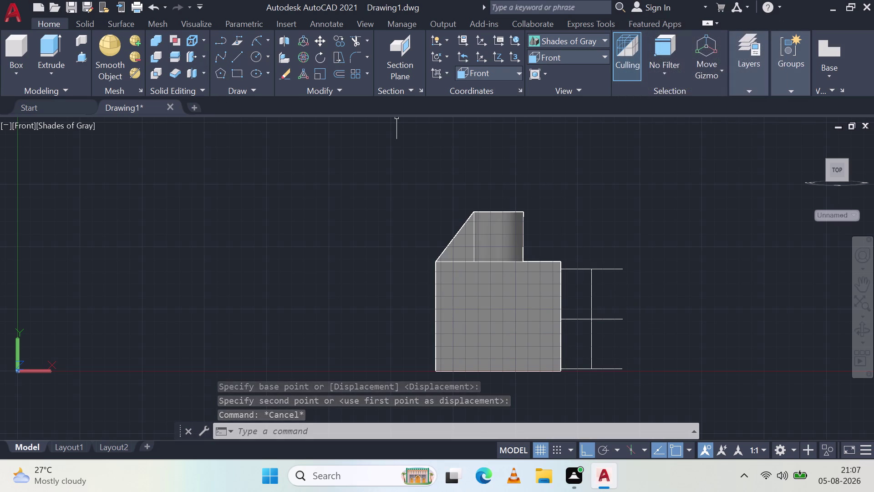
click(270, 41)
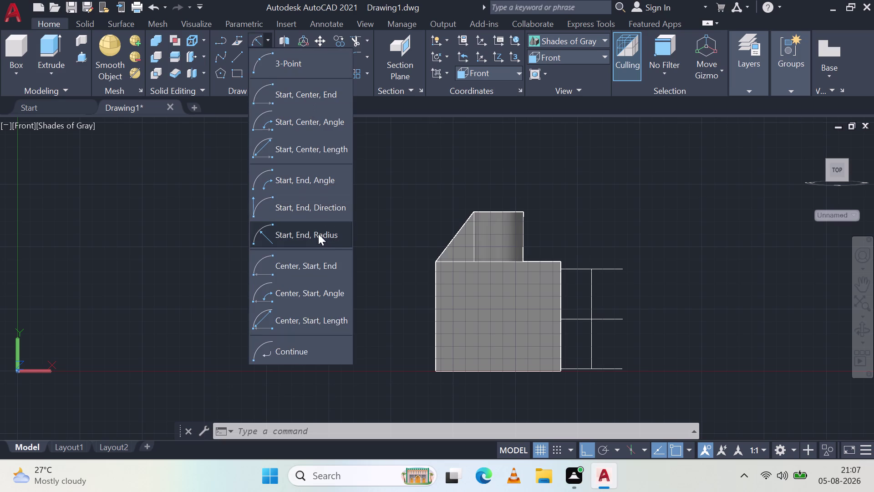
Draw a Start-End-Radius arc of radius 25 between the top line's two ends.
click(331, 234)
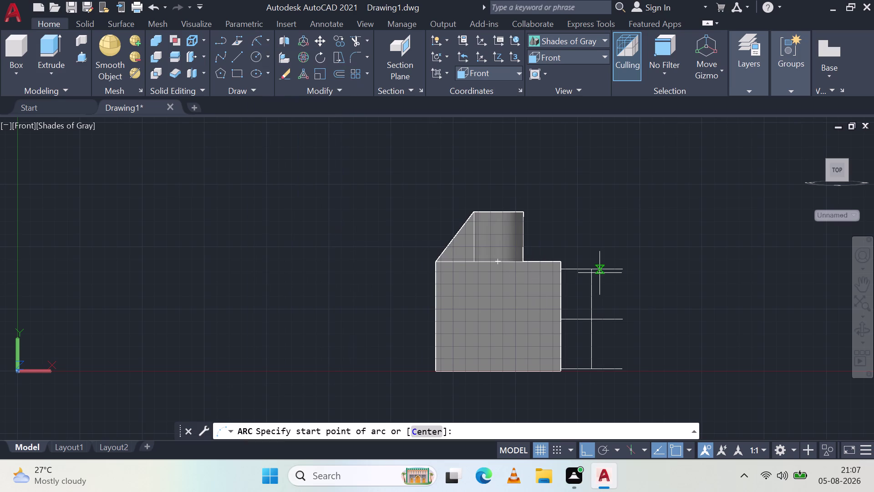
click(622, 268)
click(563, 272)
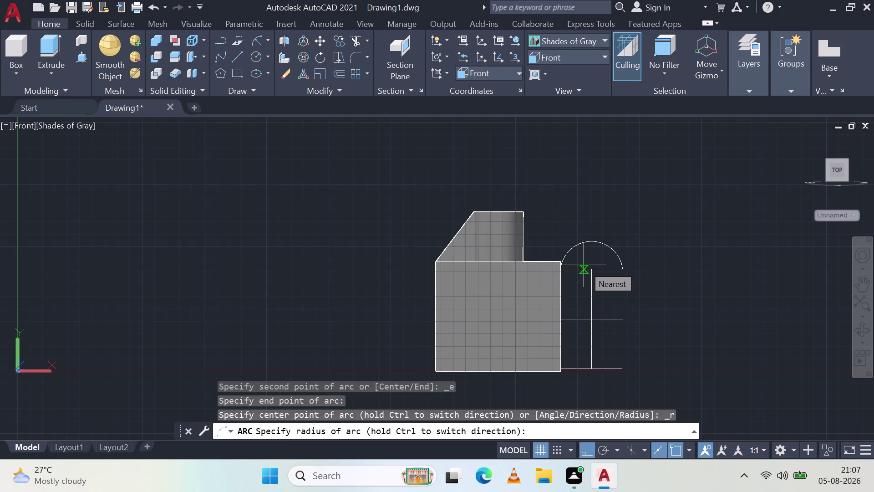
text(25)
key(space)
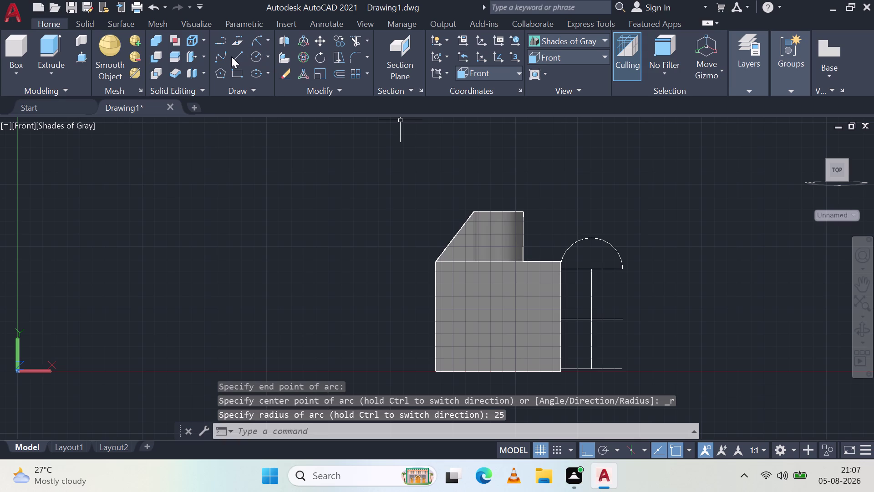
click(268, 58)
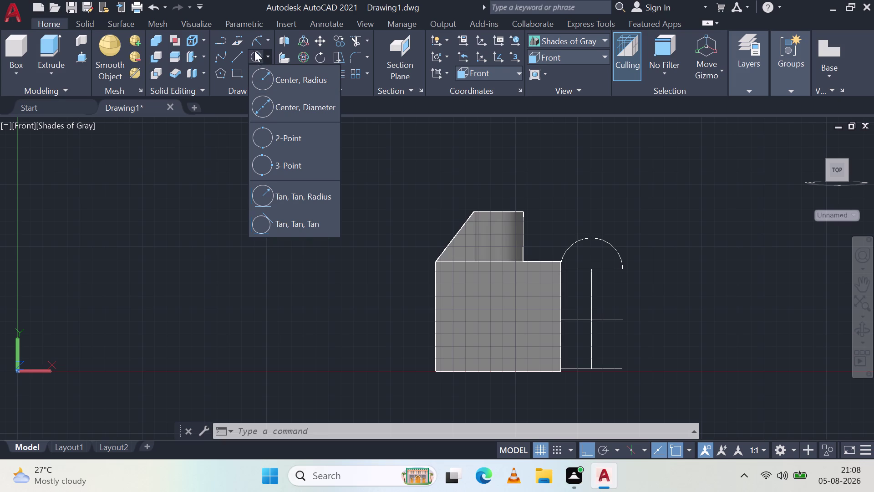
Attempt an arc between the top line's ends with radius 12.5, which is rejected as invalid.
click(267, 38)
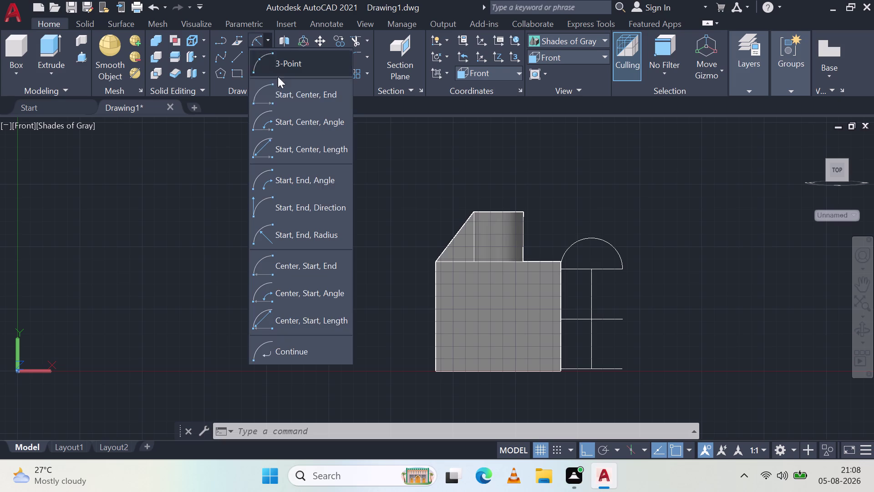
click(324, 232)
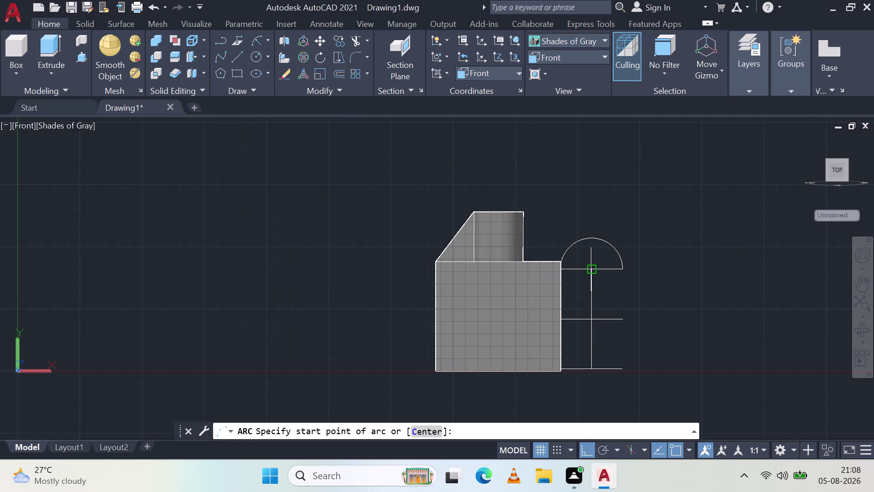
click(624, 267)
click(562, 268)
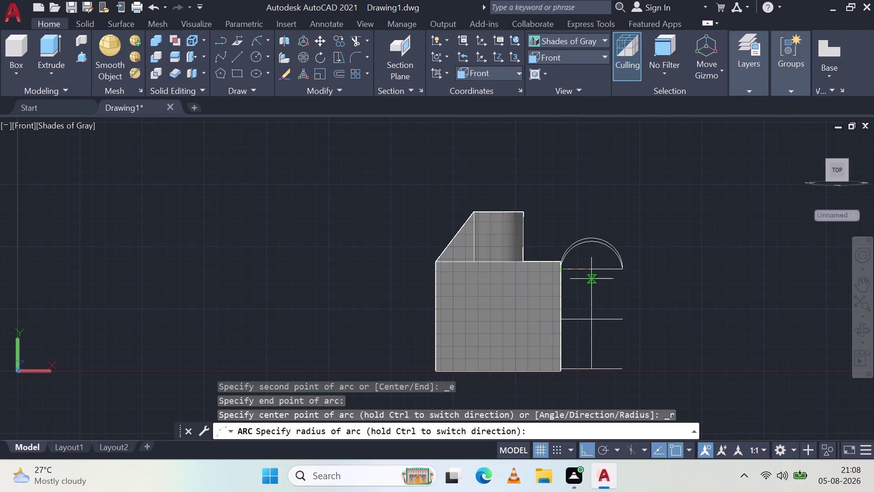
text(12)
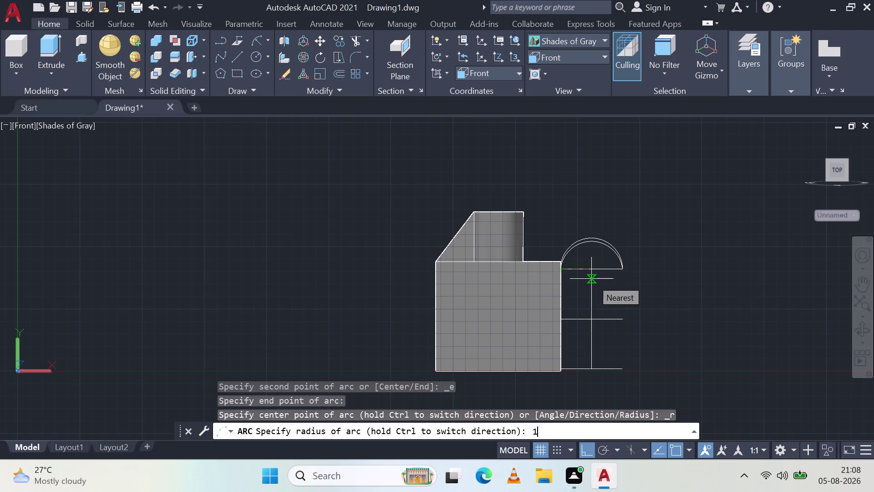
text(.5)
key(Return)
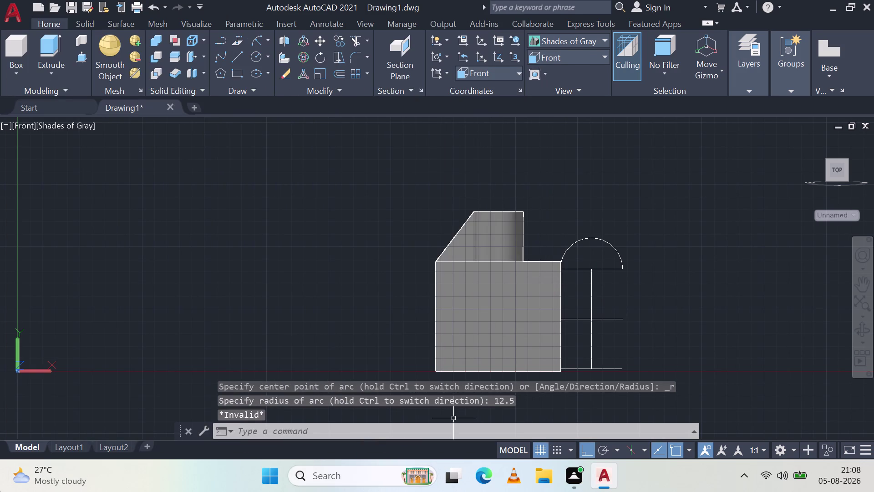
click(254, 39)
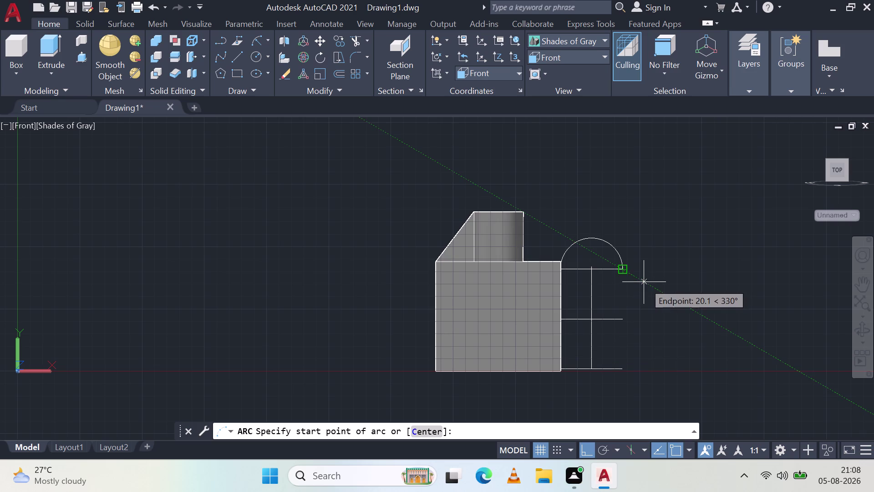
click(623, 267)
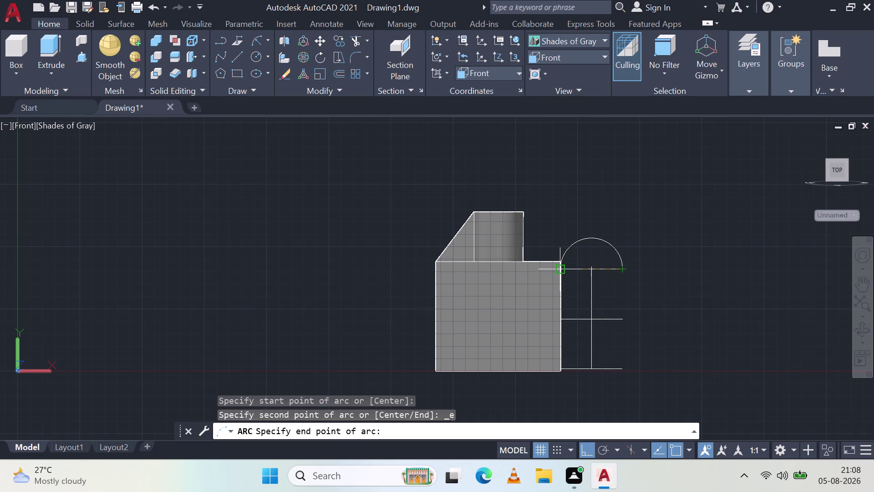
click(565, 273)
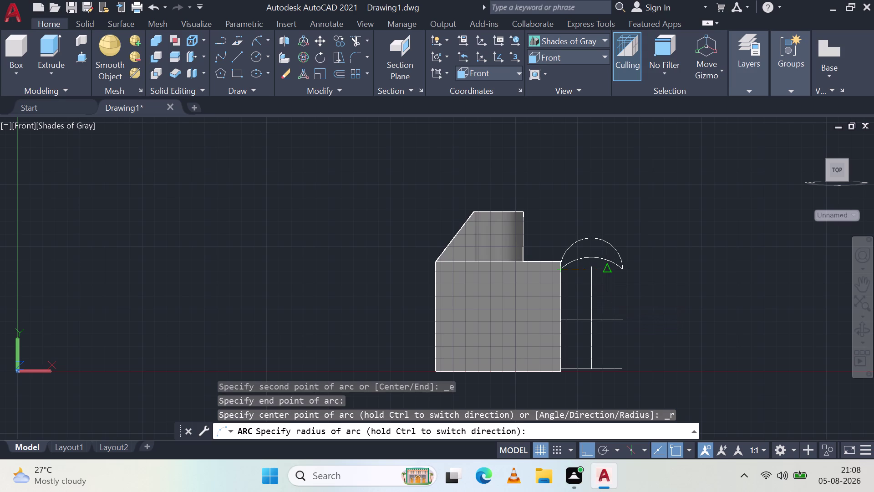
text(6)
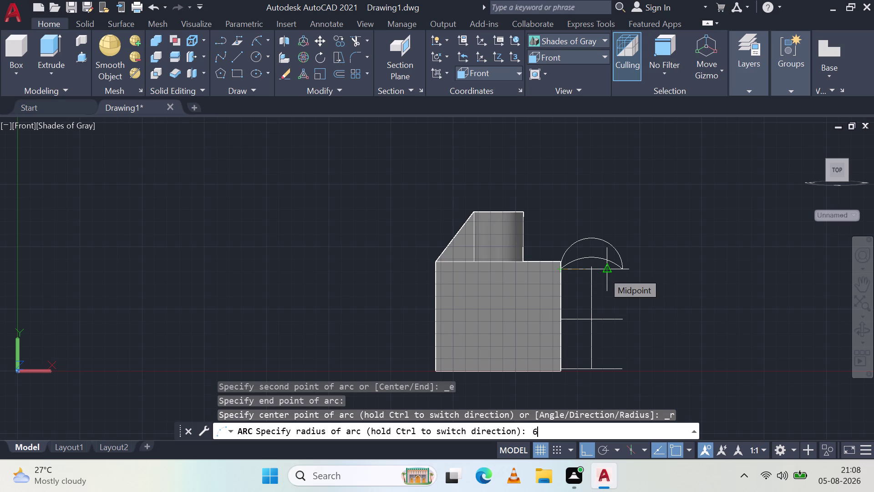
text(.25)
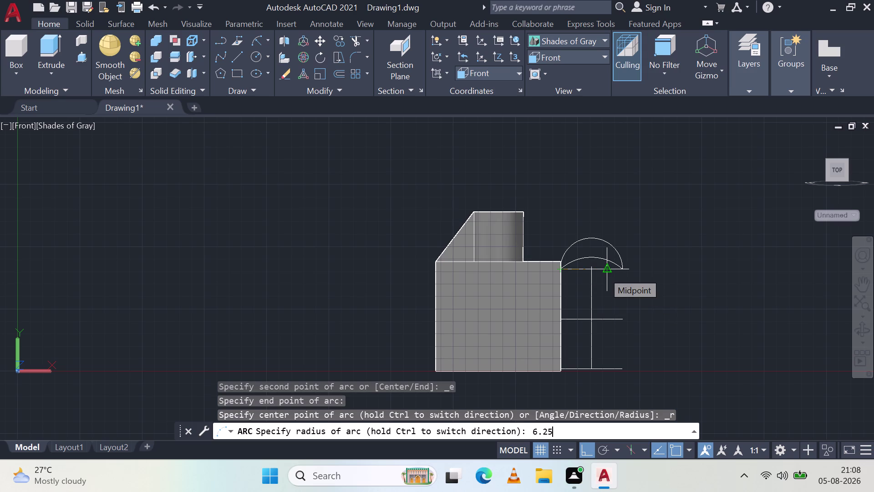
key(Return)
click(601, 268)
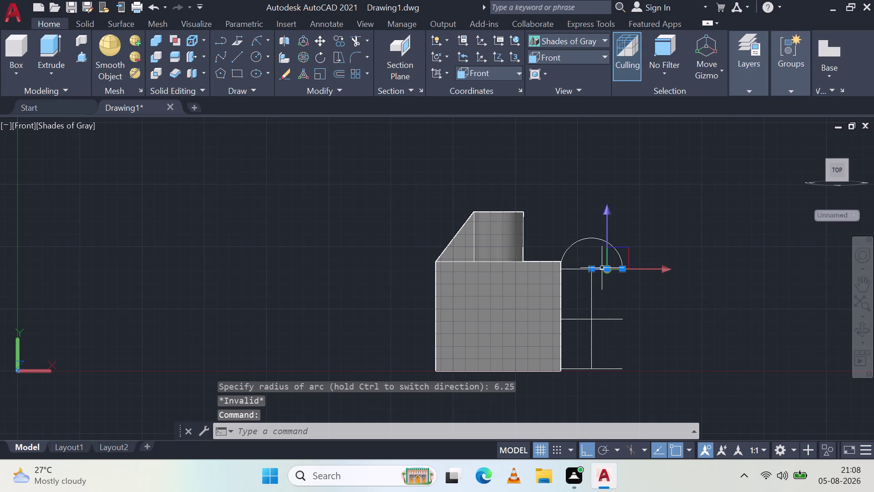
key(Escape)
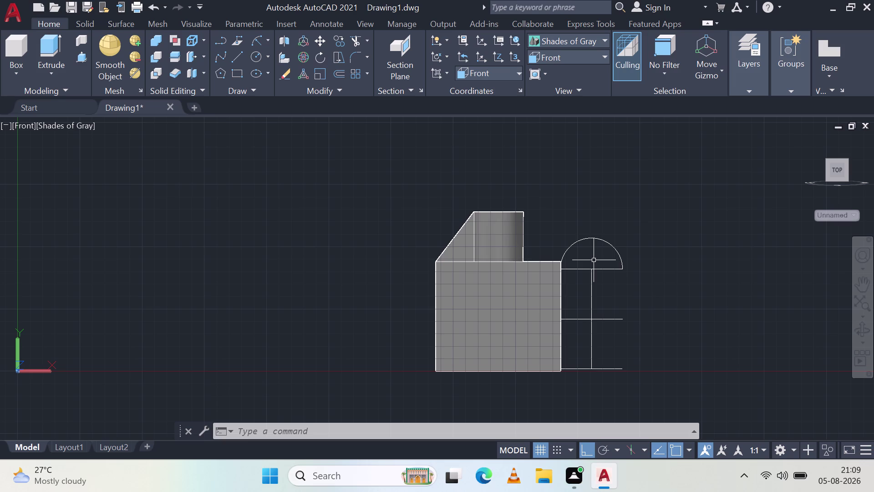
Redraw the radius-25 arc between the base line's two ends.
click(255, 36)
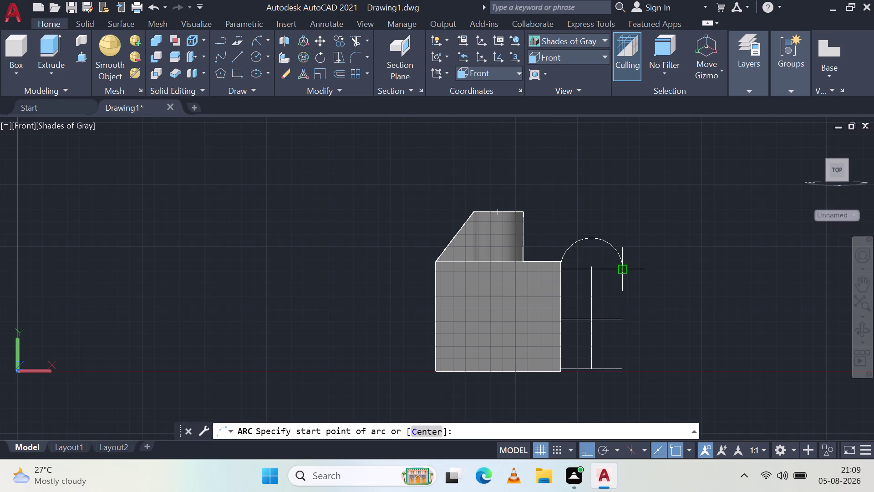
click(623, 268)
click(562, 268)
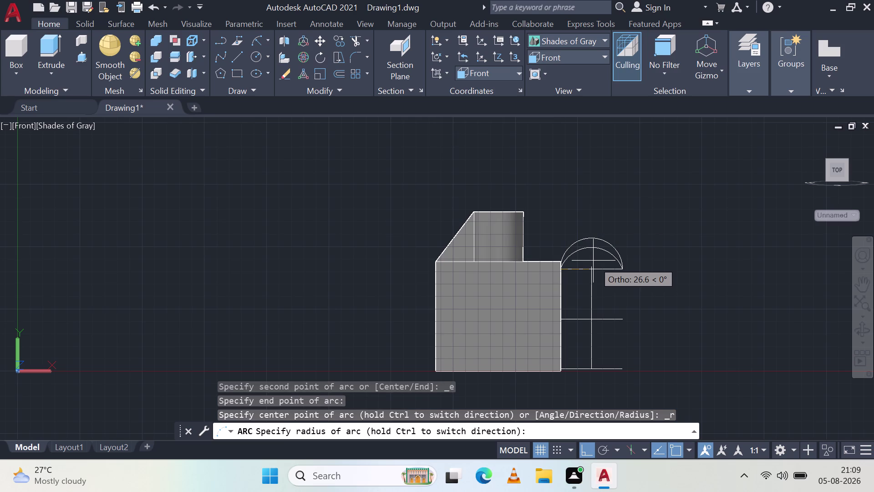
text(25)
key(space)
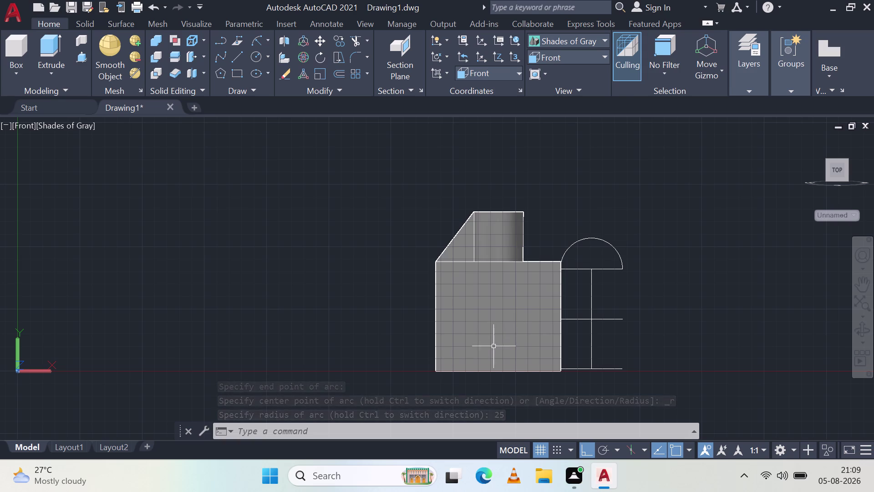
Undo six times to remove the arc and earlier edits.
key(ctrl+z)
key(ctrl+z)
key(ctrl+z)
key(ctrl+z)
key(ctrl+z)
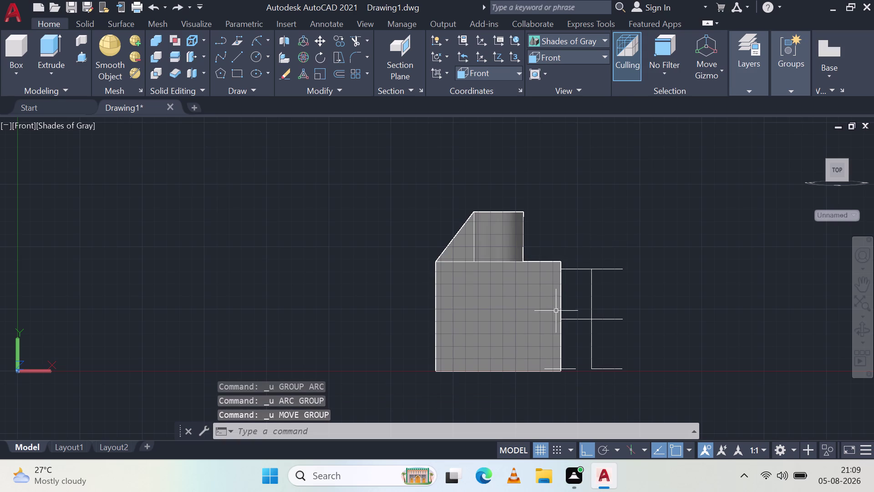
key(ctrl+z)
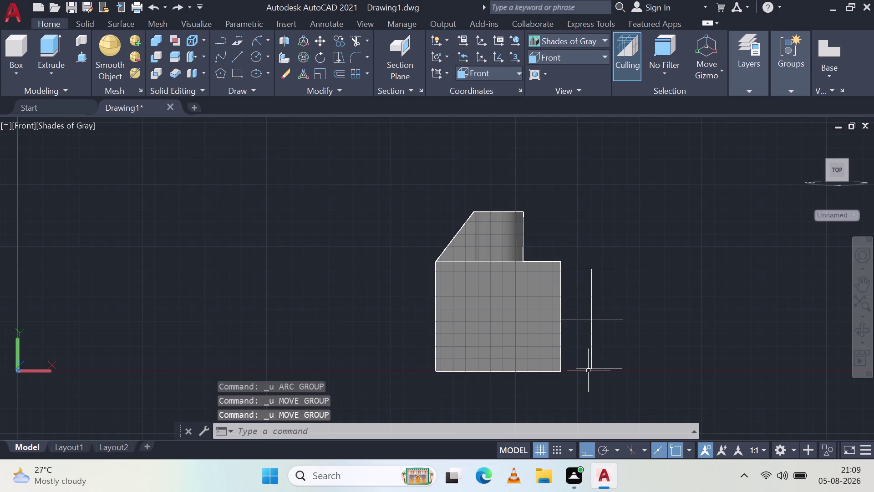
Select the short bottom guide line, cancel the grip stretch, and delete the line.
click(587, 370)
click(573, 371)
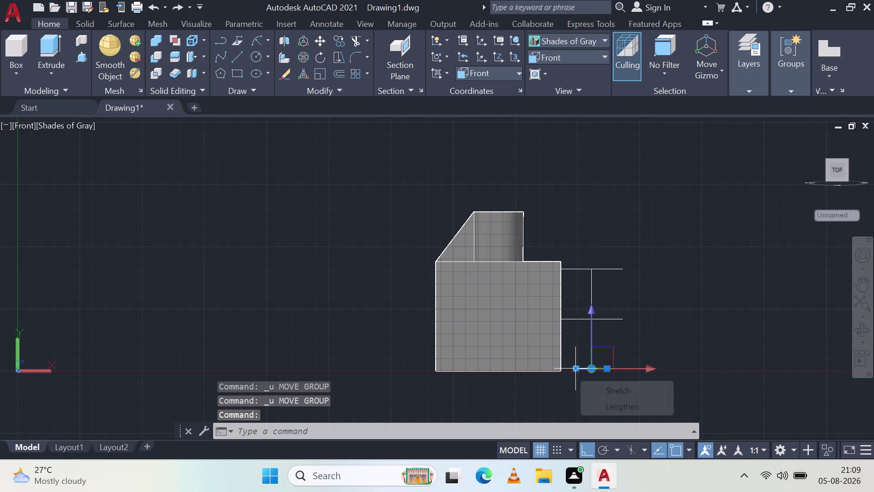
scroll(up, 3)
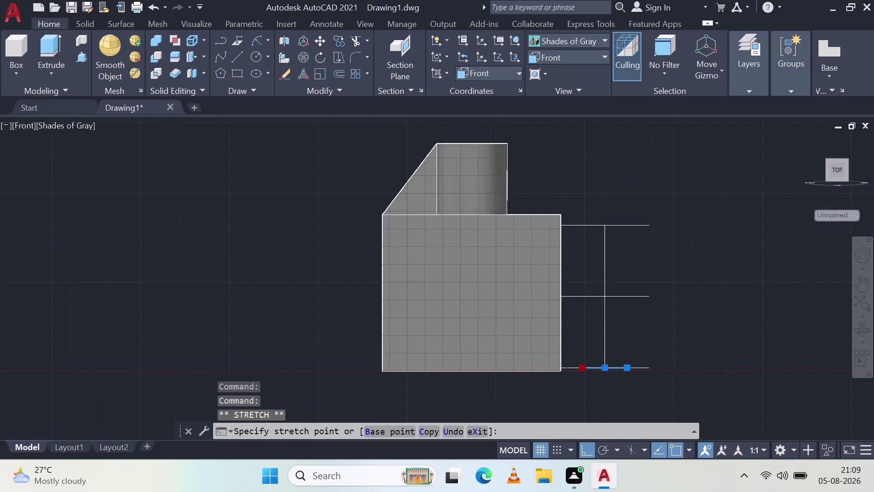
scroll(up, 3)
scroll(up, 3)
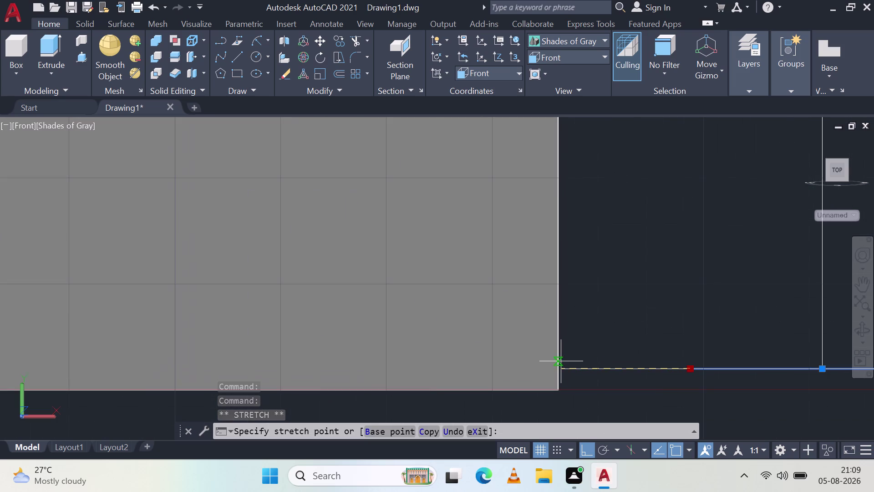
key(Escape)
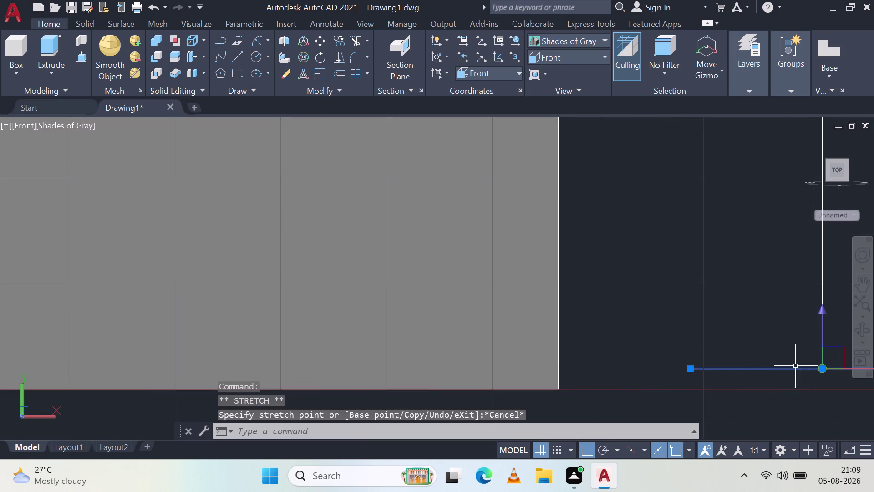
scroll(down, 3)
key(Delete)
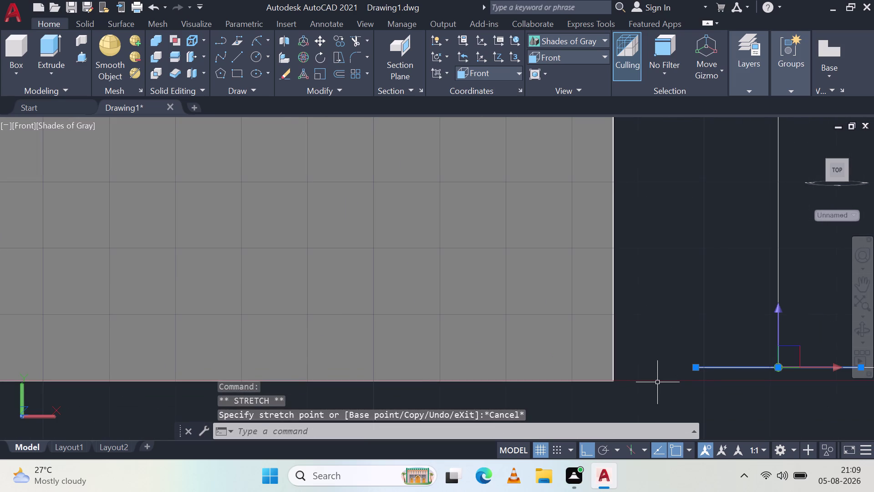
scroll(down, 3)
middle_drag(666, 364, 361, 312)
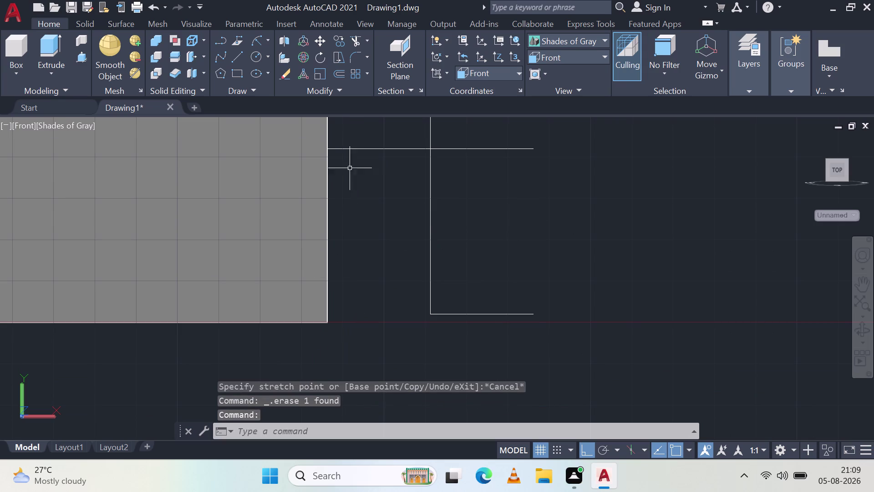
Copy the bottom line segment leftward toward the block.
click(340, 37)
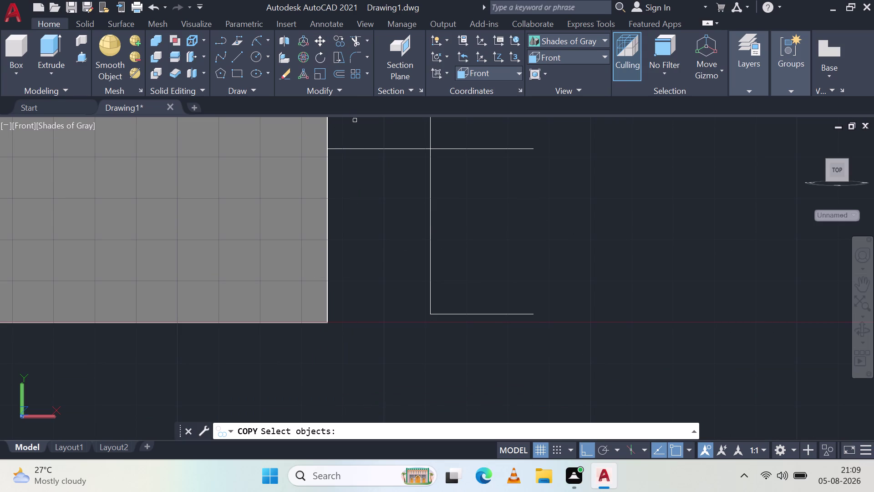
click(516, 314)
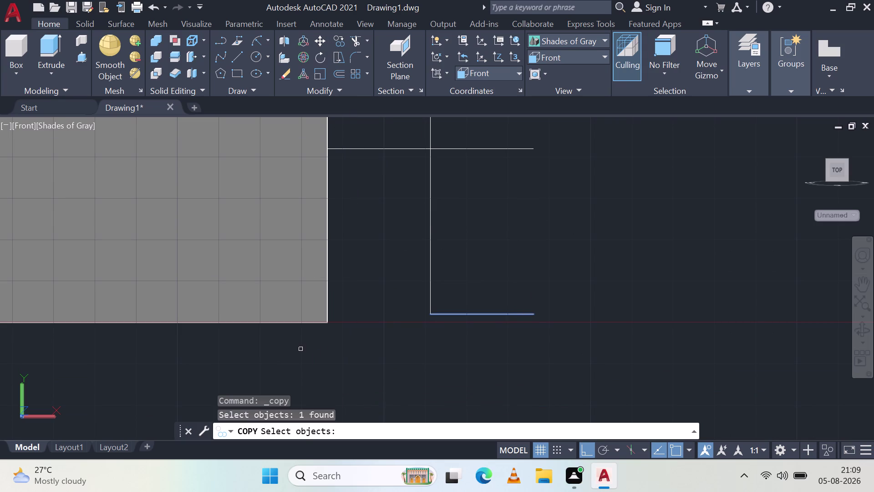
key(space)
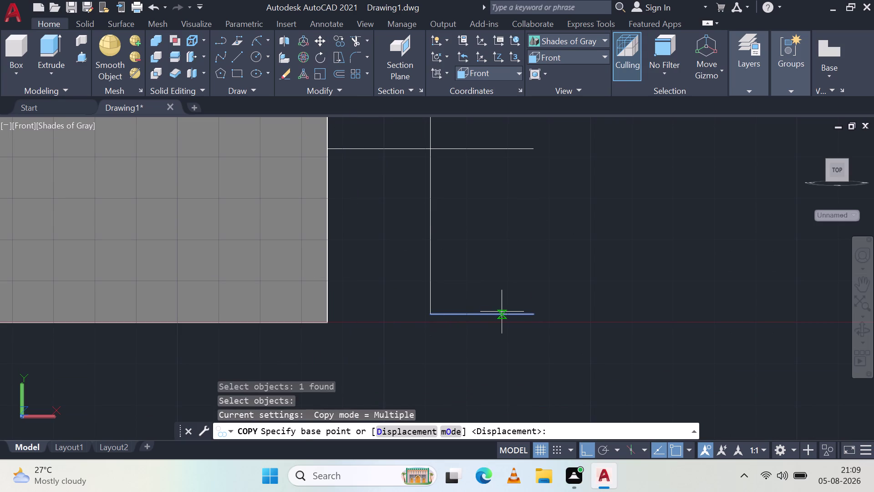
click(537, 313)
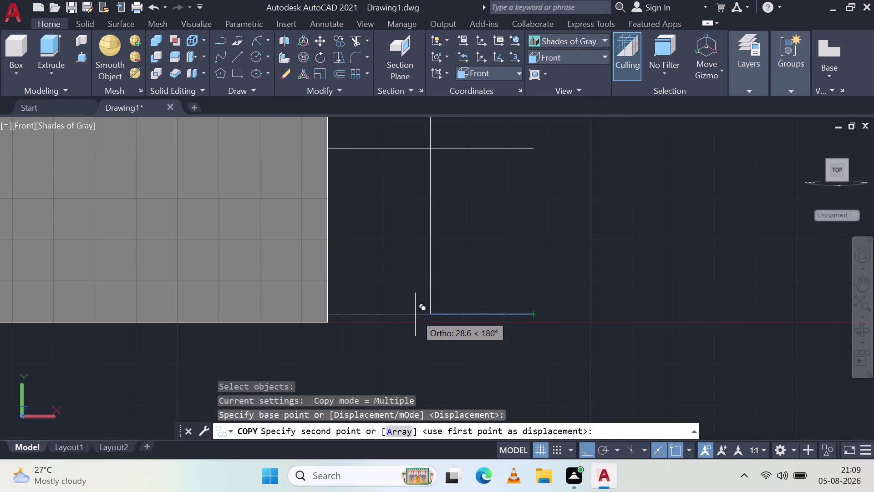
click(429, 313)
key(Escape)
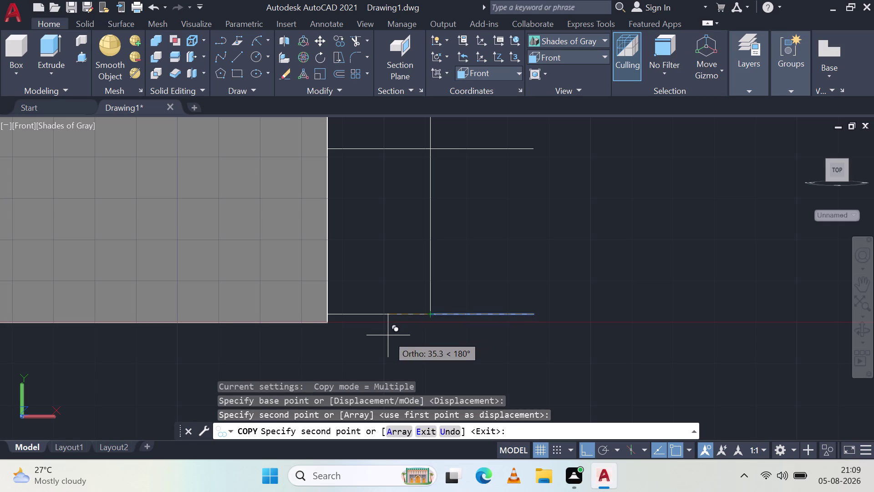
Erase the middle horizontal construction line and the upper vertical line segment.
middle_drag(379, 226, 368, 355)
scroll(down, 3)
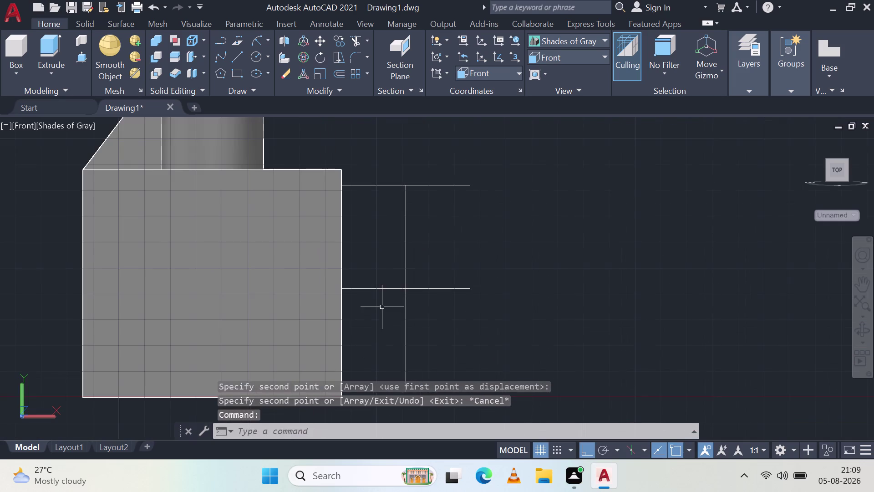
click(387, 290)
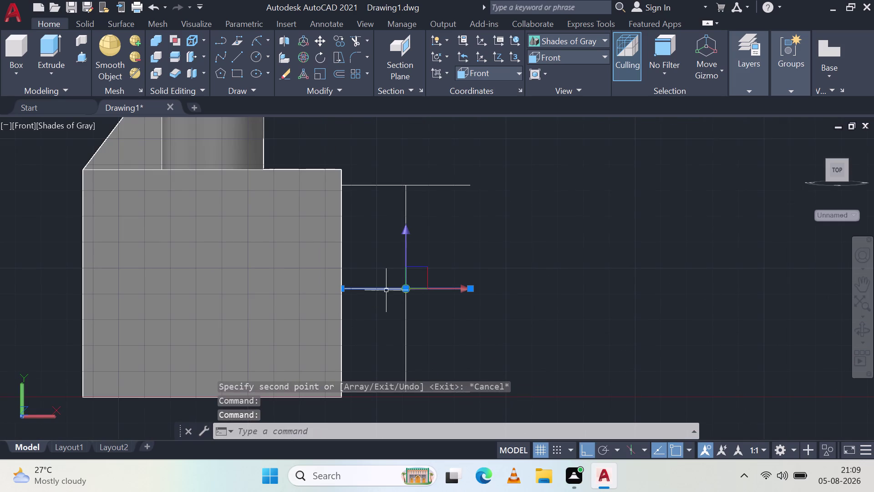
key(Delete)
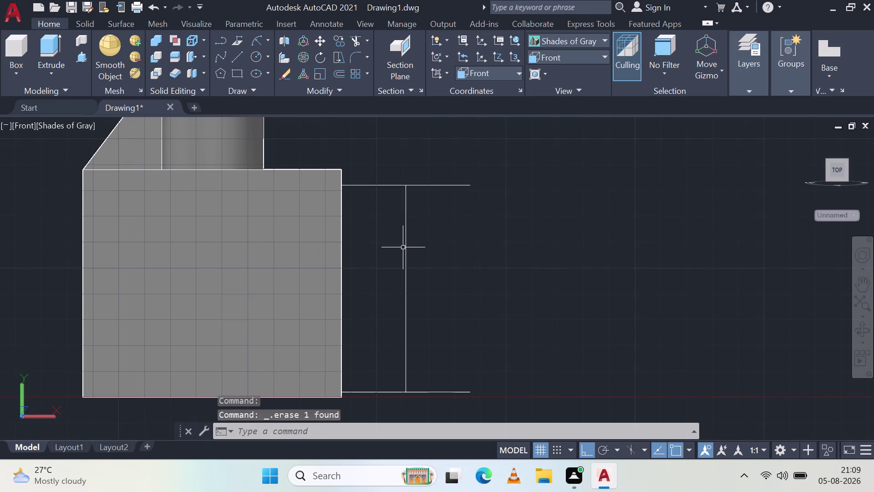
click(406, 242)
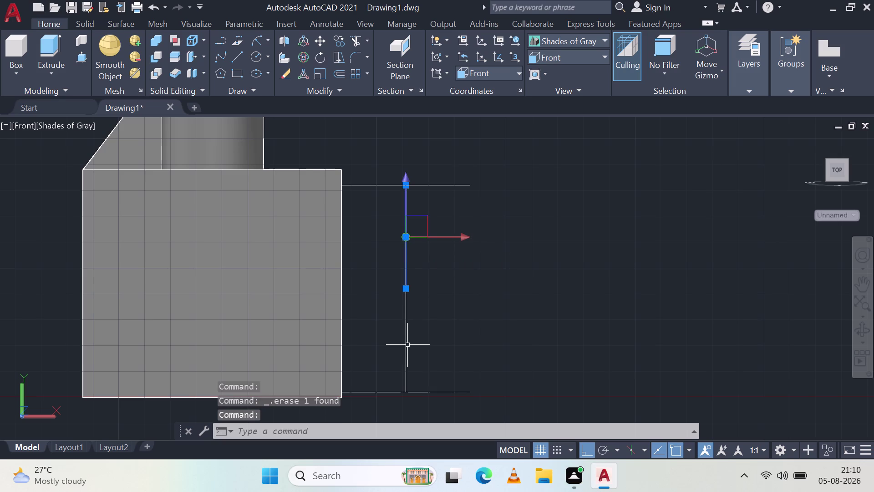
click(405, 343)
key(Delete)
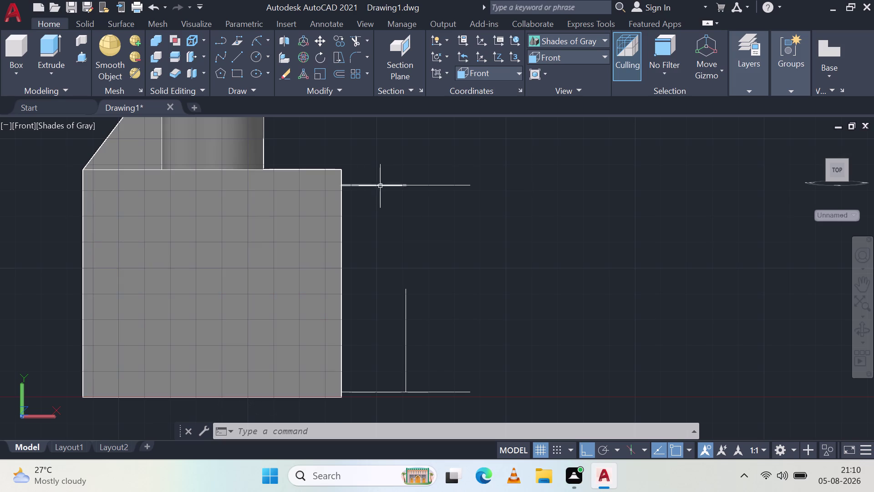
Undo the recent erasures to restore the top, middle and bottom guide lines.
key(ctrl+z)
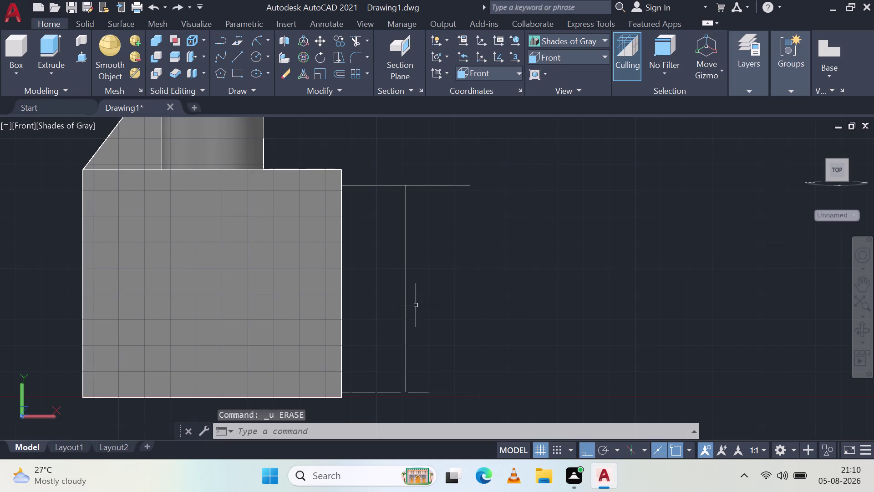
key(ctrl+z)
key(ctrl+z)
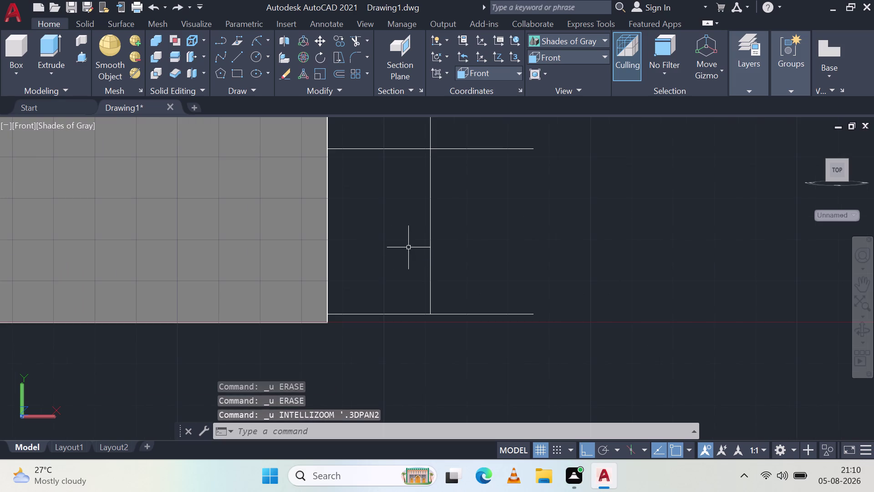
scroll(up, 3)
scroll(down, 3)
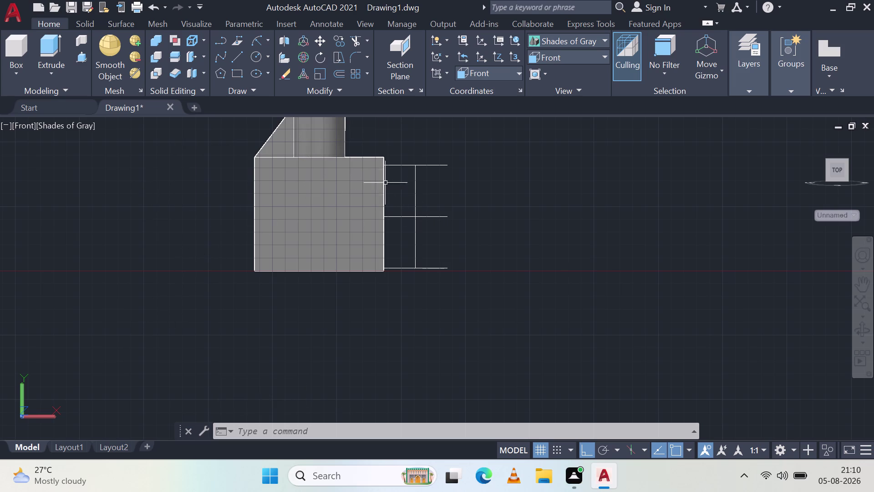
Begin an arc between the top line's two ends, then cancel it.
click(258, 42)
middle_drag(416, 143, 416, 224)
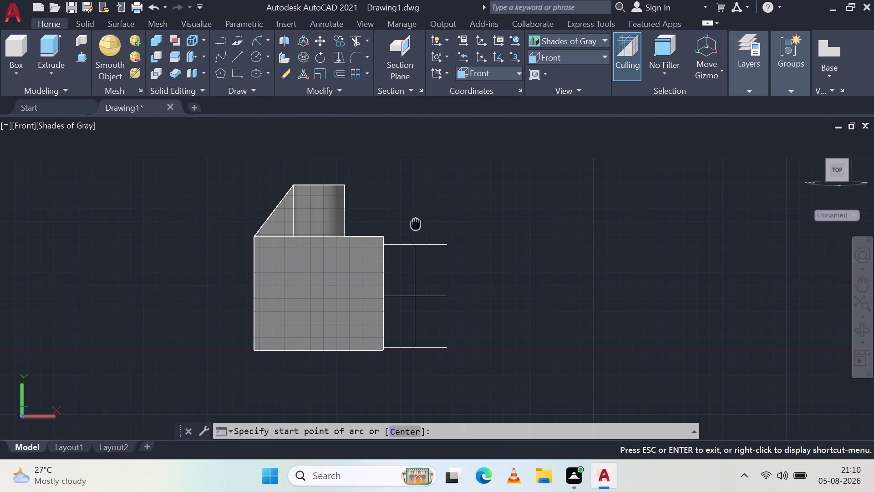
middle_drag(416, 224, 416, 233)
click(450, 253)
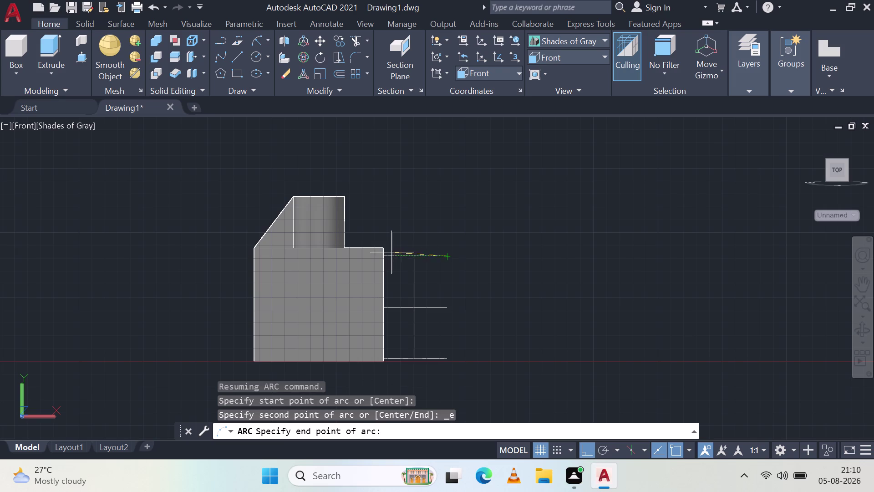
click(381, 259)
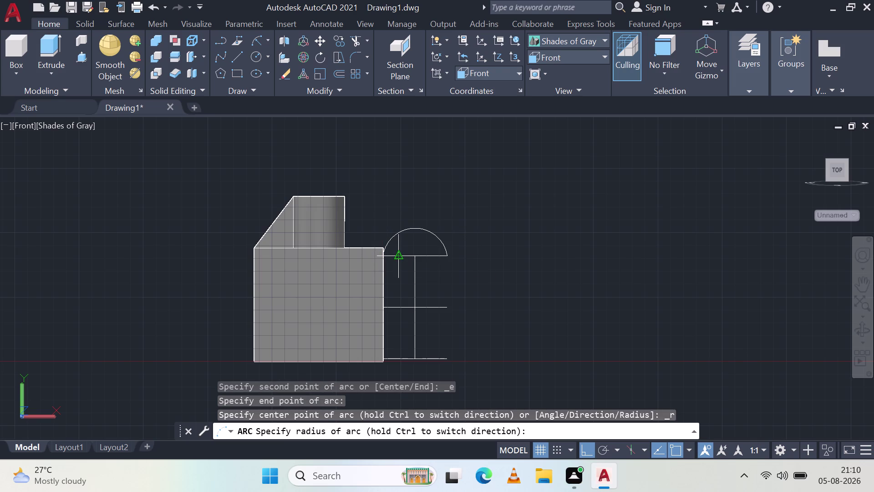
key(Escape)
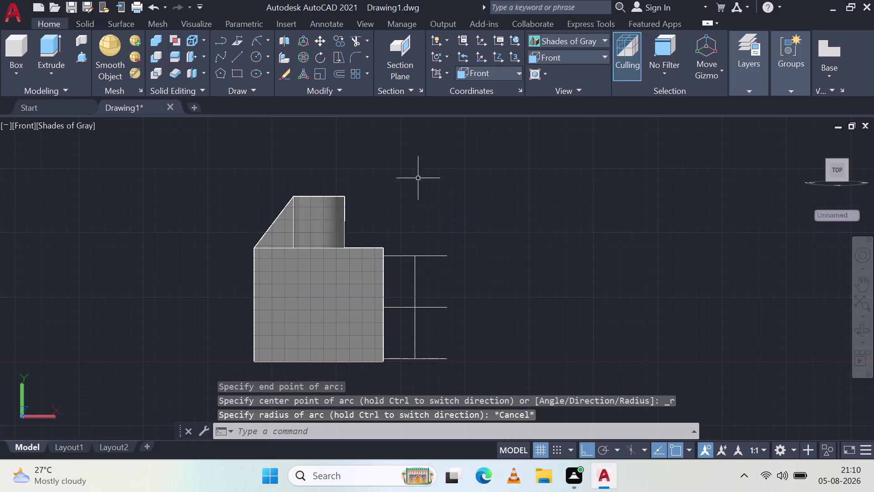
Draw a Start-End-Radius arc of radius 25 joining the top line's right and left ends.
click(269, 40)
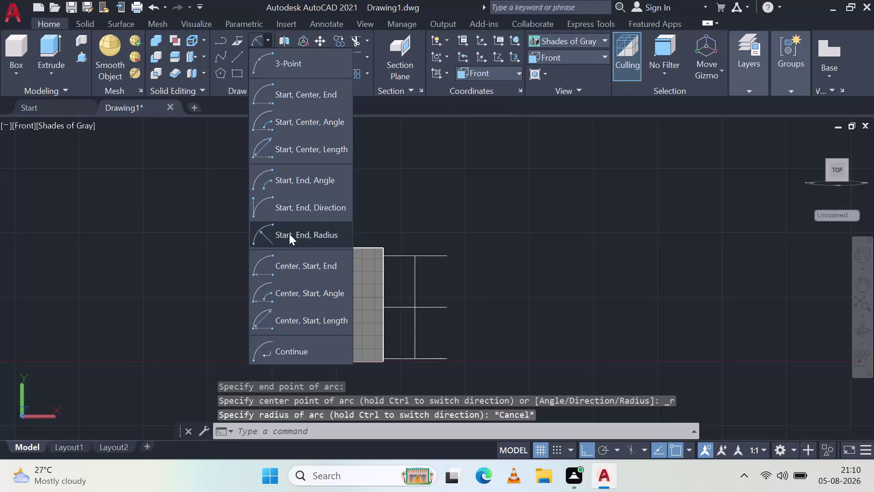
click(288, 234)
click(451, 254)
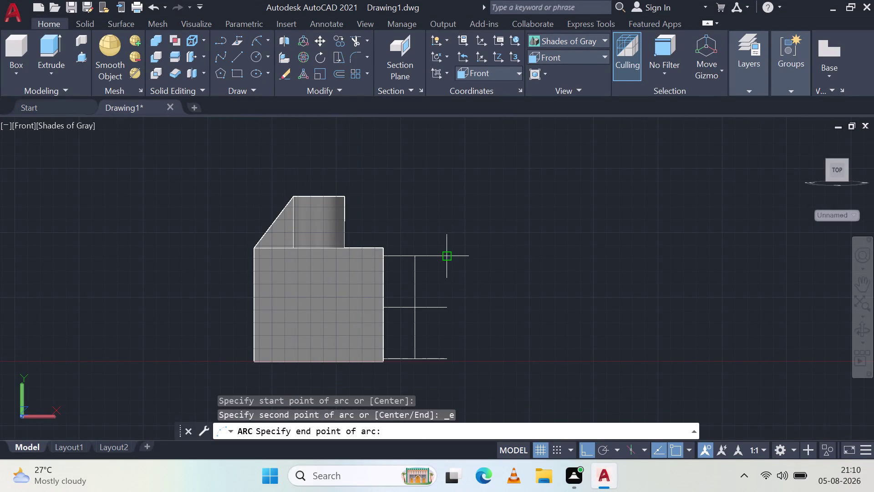
click(383, 260)
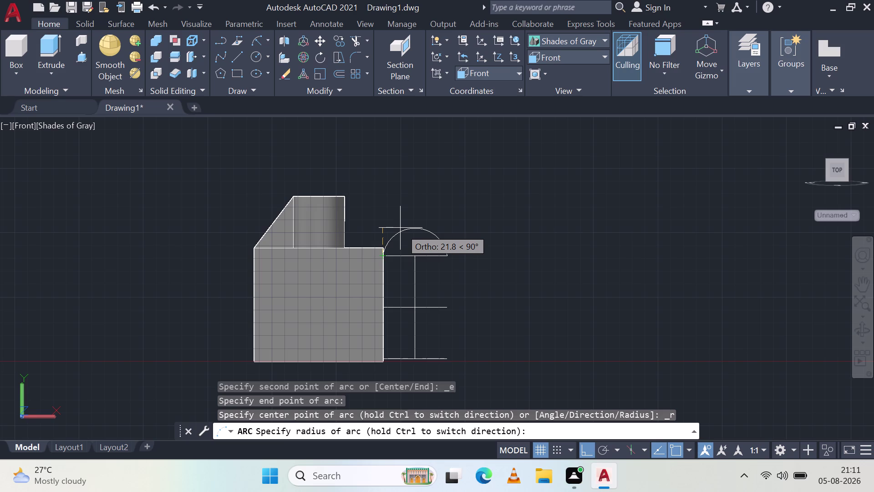
key(2)
key(5)
key(Return)
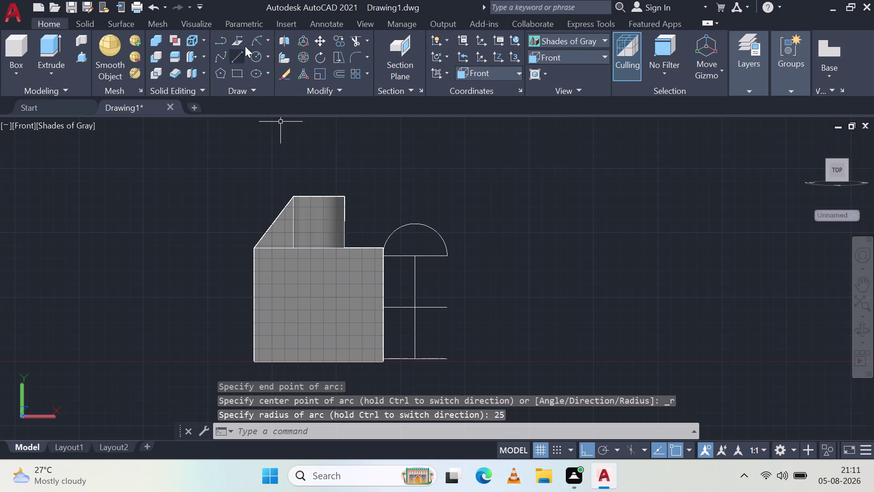
click(266, 40)
click(292, 234)
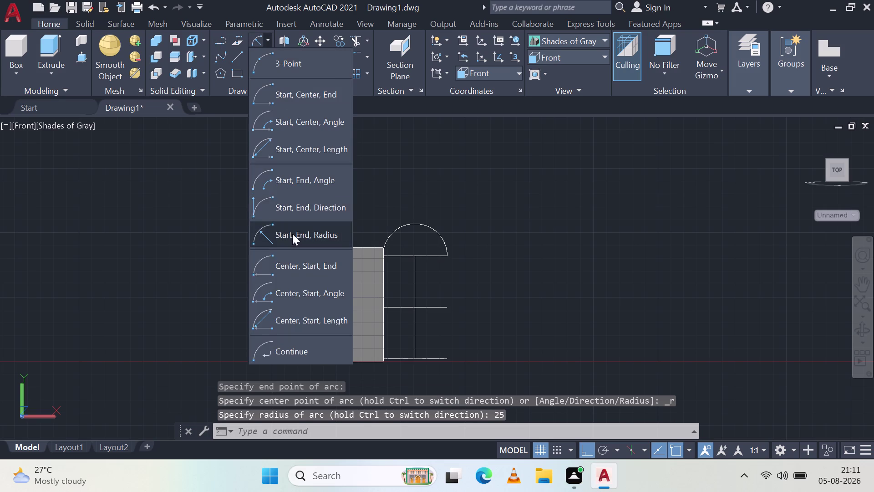
click(448, 255)
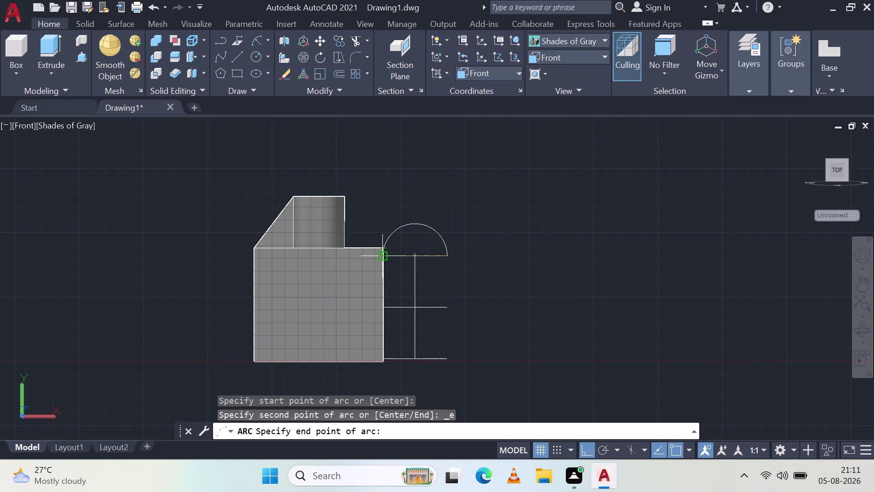
scroll(up, 3)
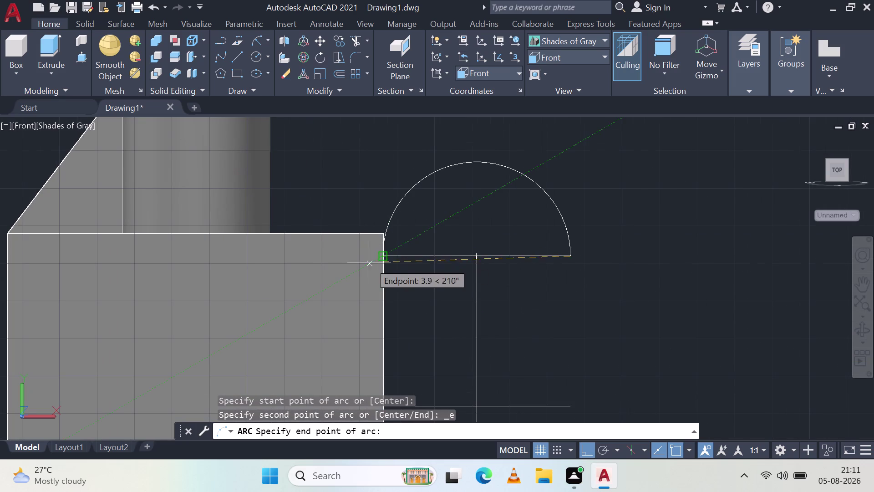
click(381, 254)
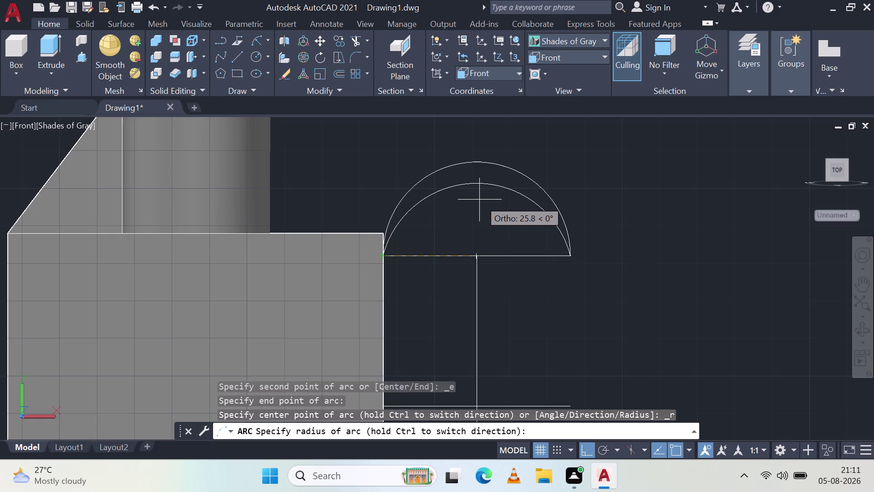
text(12)
text(.5)
key(Return)
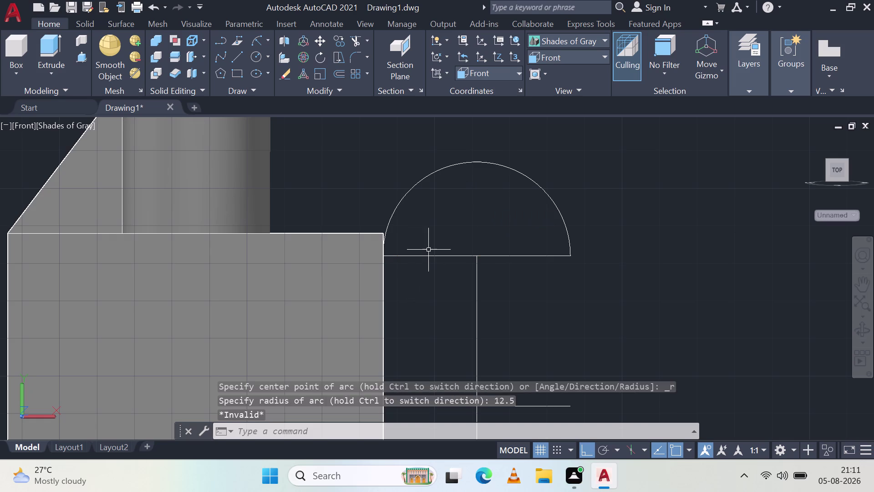
middle_drag(531, 230, 470, 260)
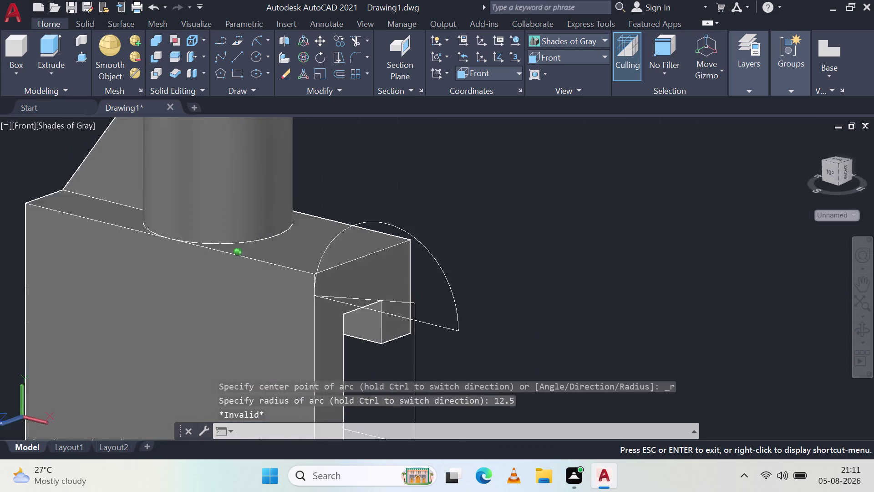
middle_drag(470, 260, 431, 245)
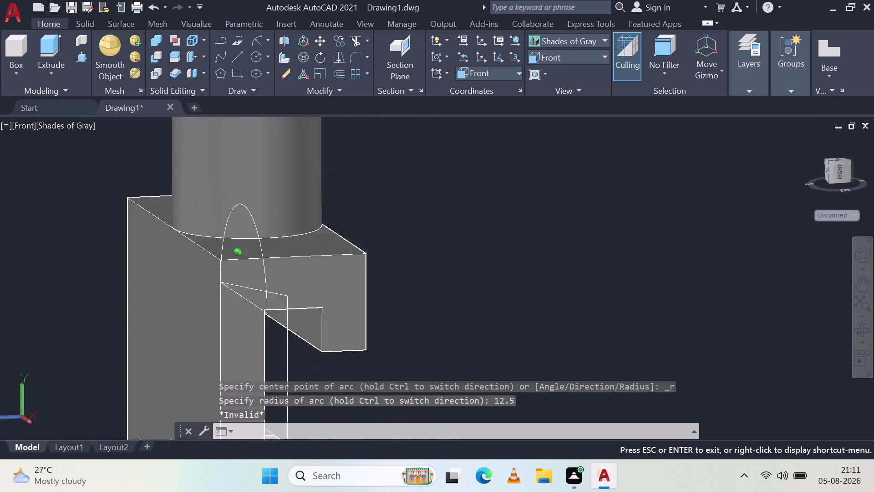
middle_drag(431, 245, 496, 202)
middle_drag(503, 204, 491, 222)
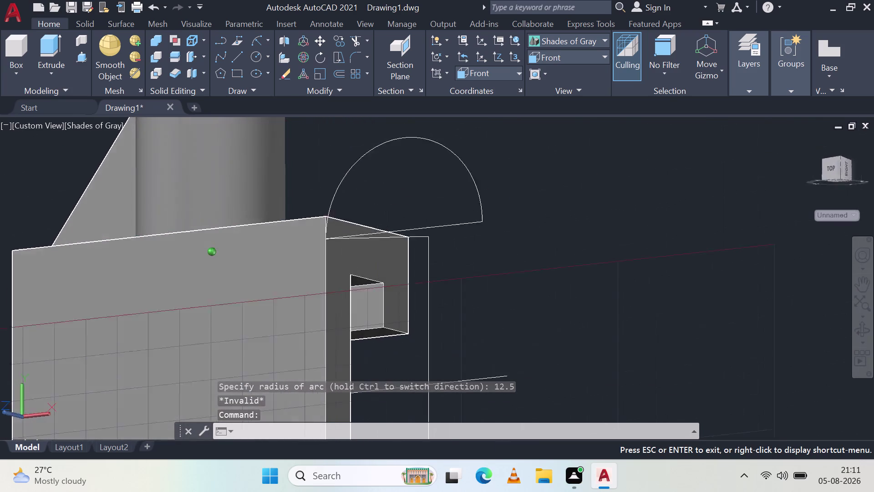
middle_drag(491, 222, 407, 299)
scroll(down, 3)
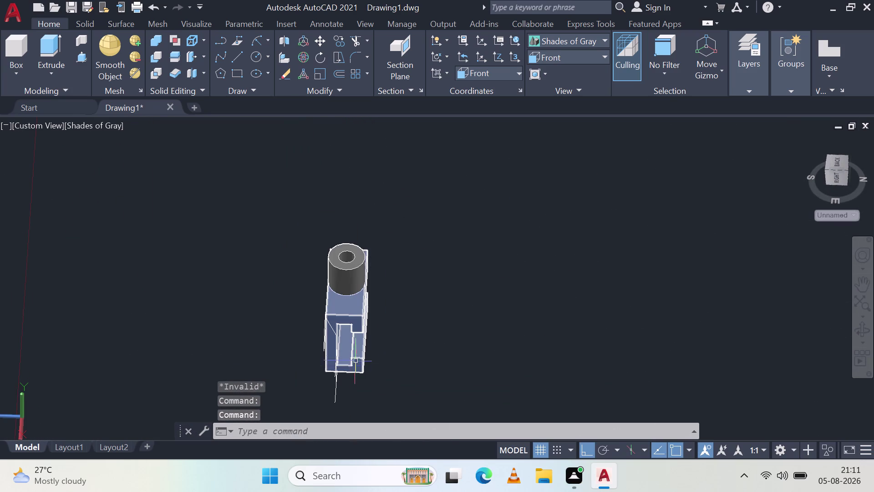
middle_drag(379, 340, 400, 317)
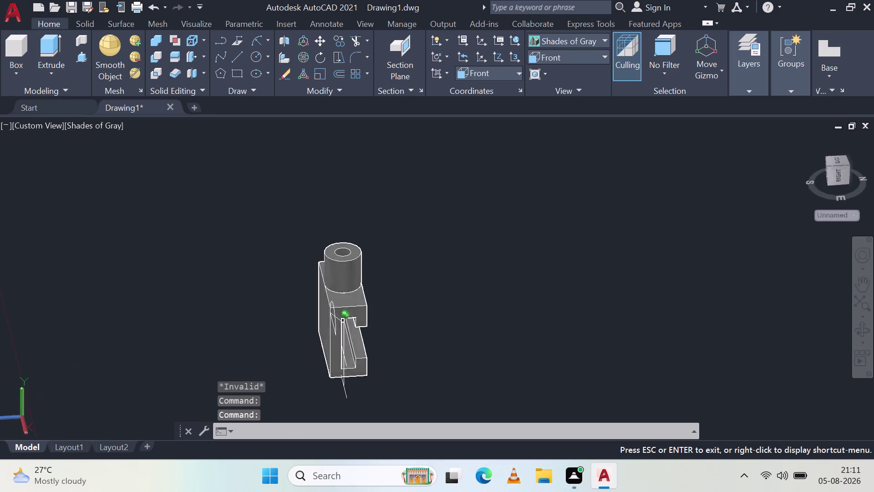
middle_drag(399, 316, 359, 299)
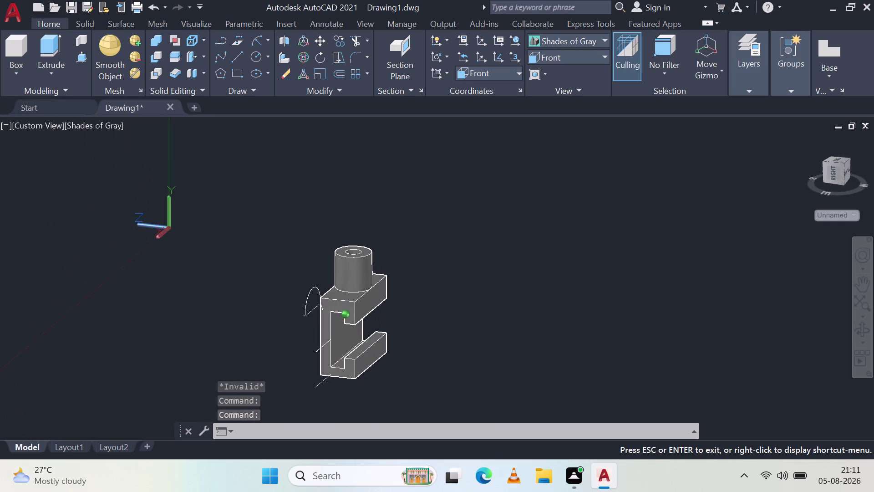
middle_drag(359, 300, 397, 351)
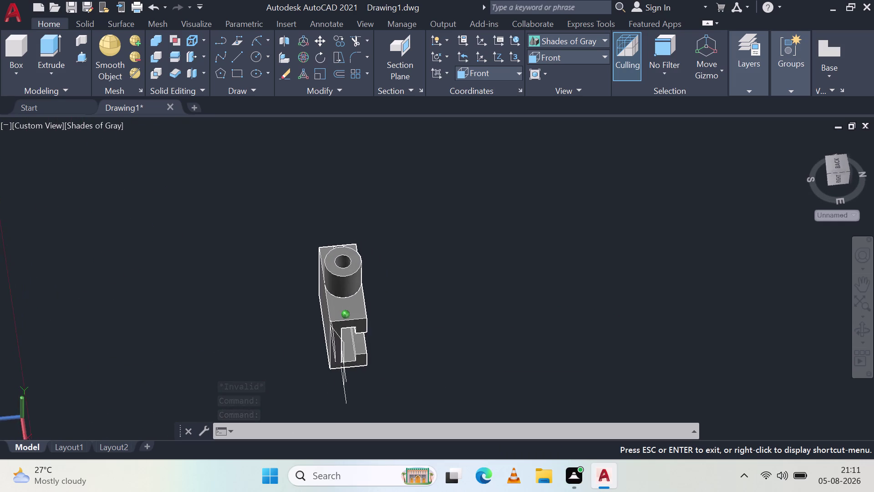
middle_drag(397, 352, 451, 242)
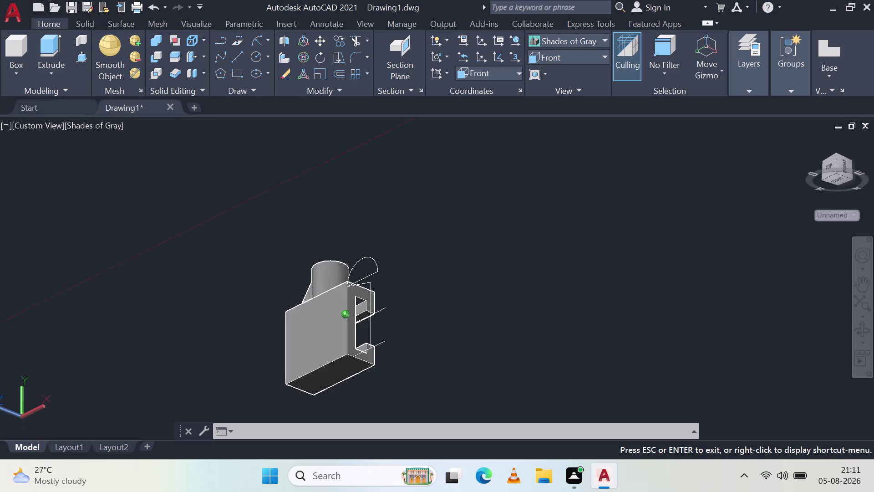
middle_drag(451, 242, 379, 299)
scroll(up, 3)
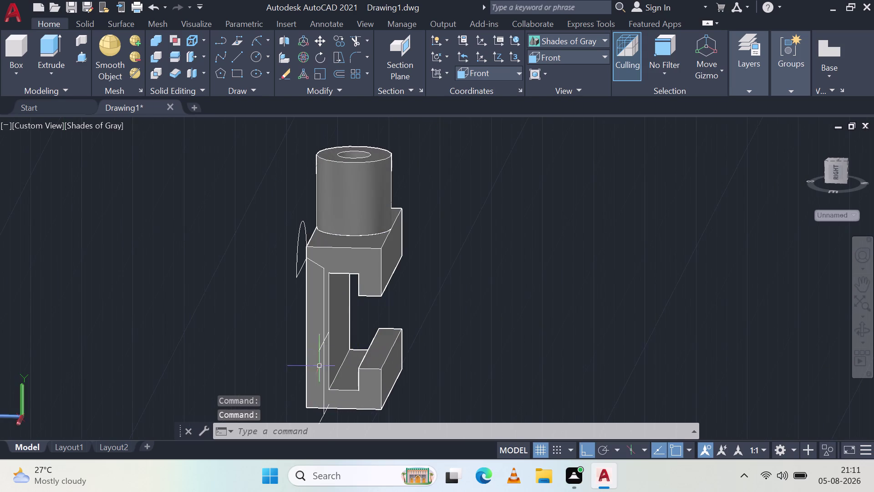
scroll(up, 3)
middle_drag(349, 336, 380, 332)
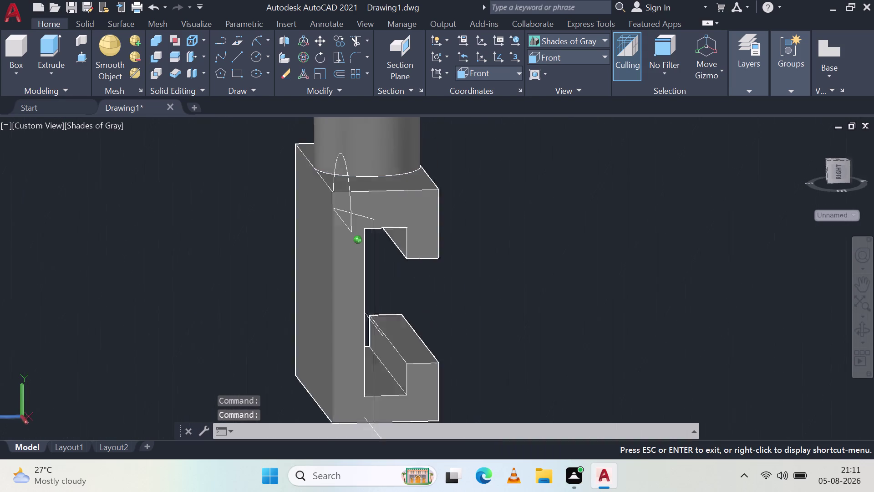
middle_drag(380, 332, 368, 284)
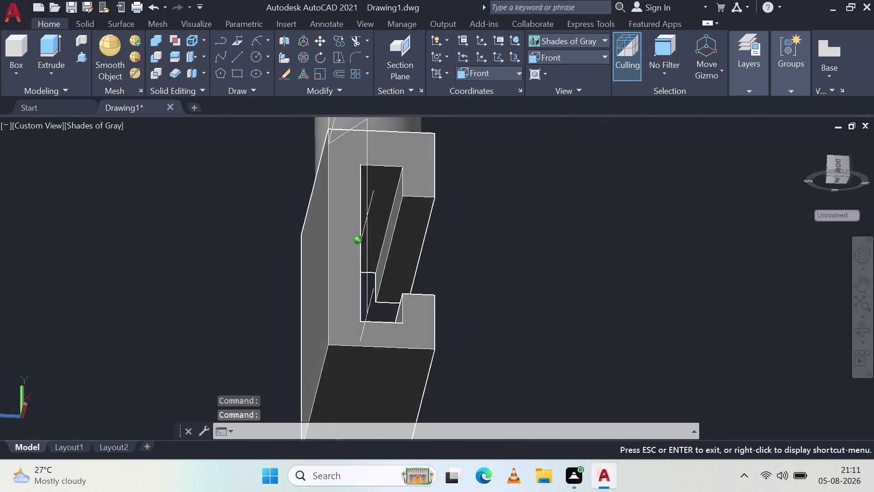
middle_drag(368, 284, 375, 310)
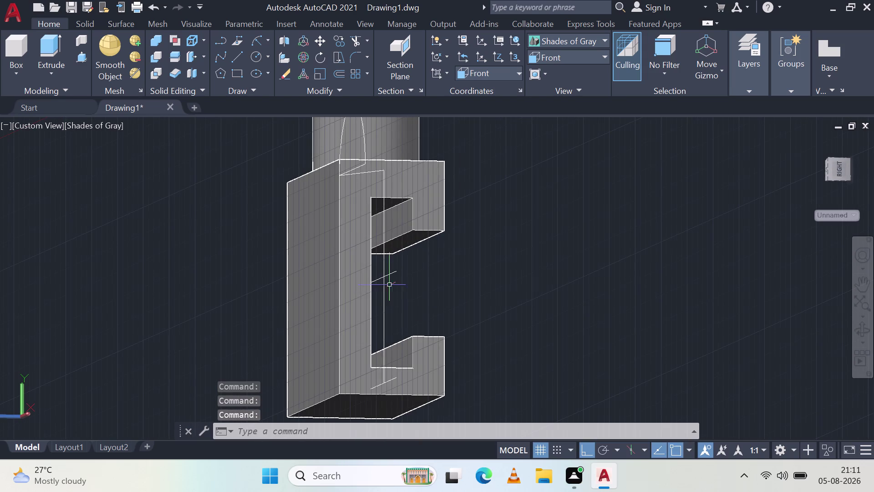
click(395, 272)
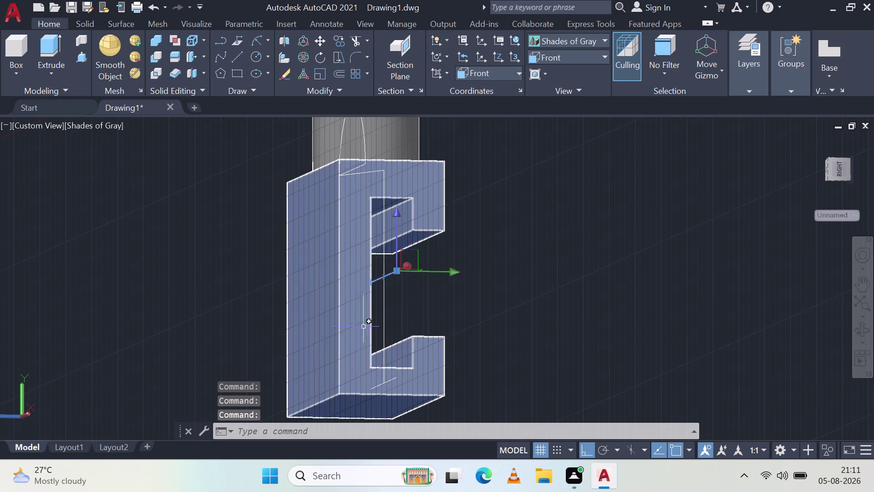
Move the horizontal line beside the slot to a new position.
middle_drag(364, 326, 417, 343)
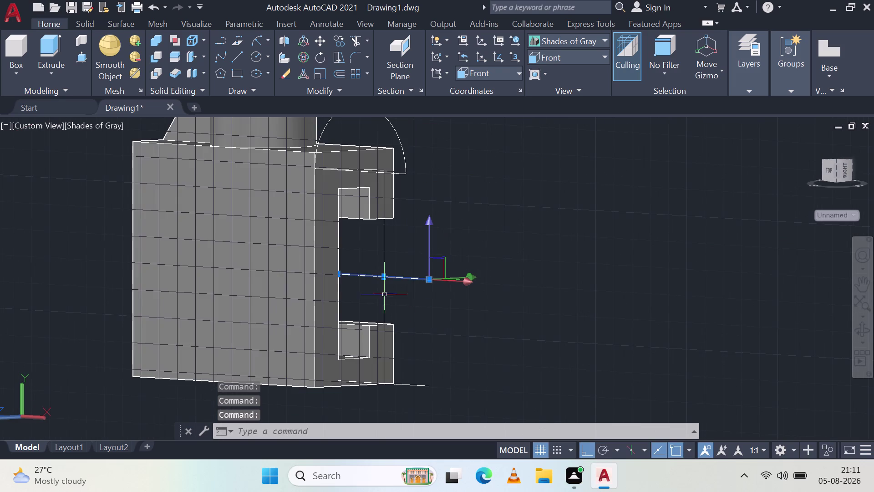
key(Escape)
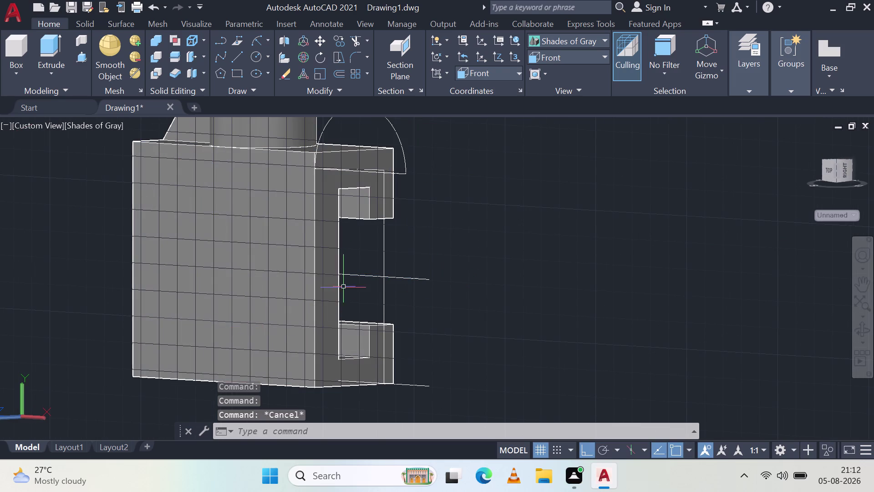
middle_drag(348, 302, 382, 296)
middle_click(382, 295)
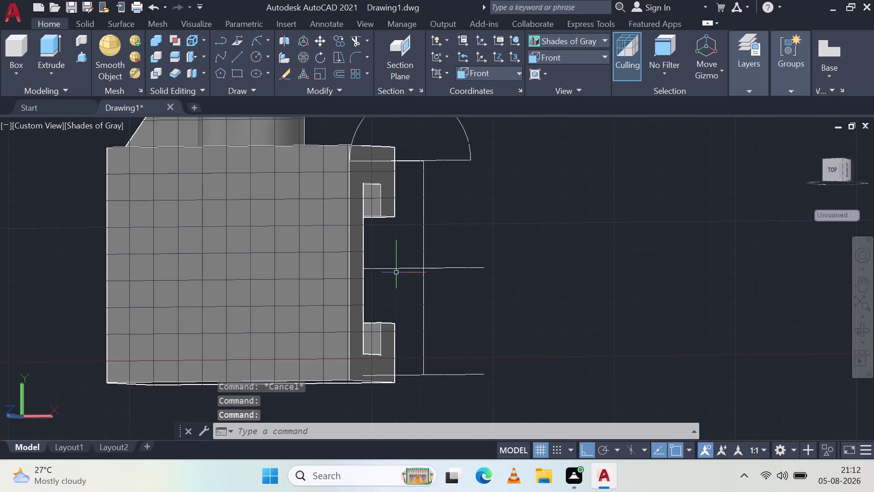
click(398, 268)
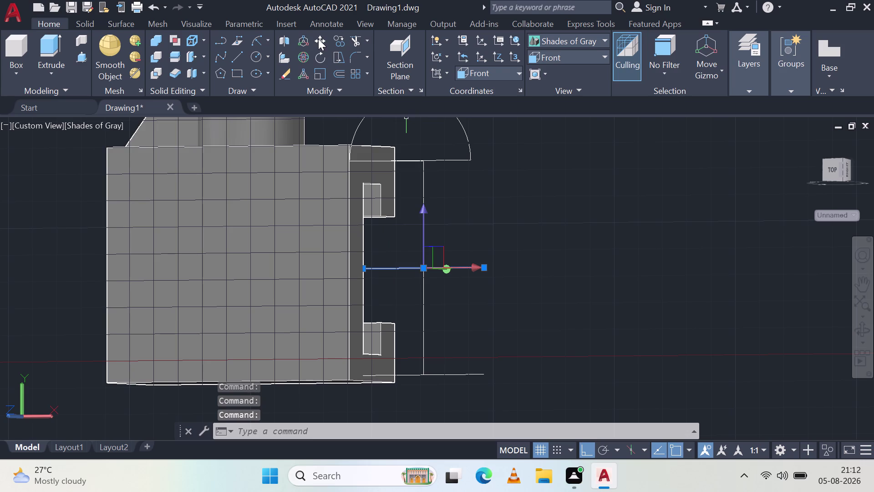
click(318, 39)
click(361, 271)
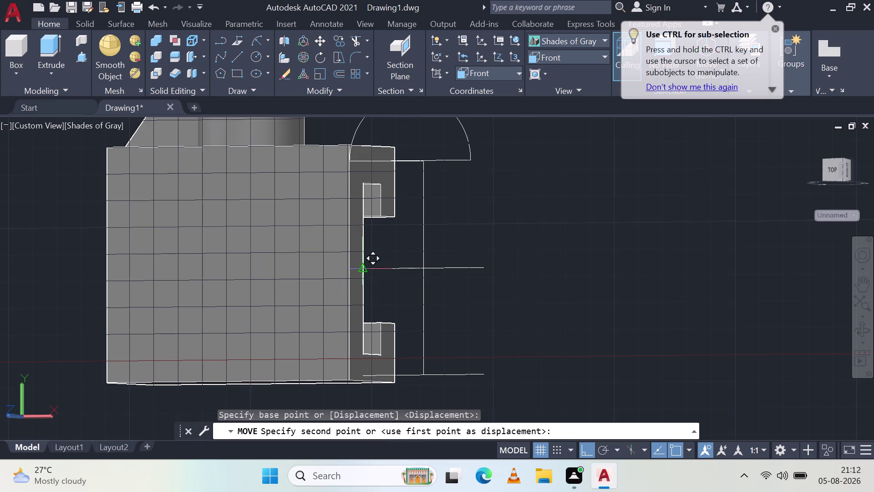
middle_drag(350, 272, 316, 283)
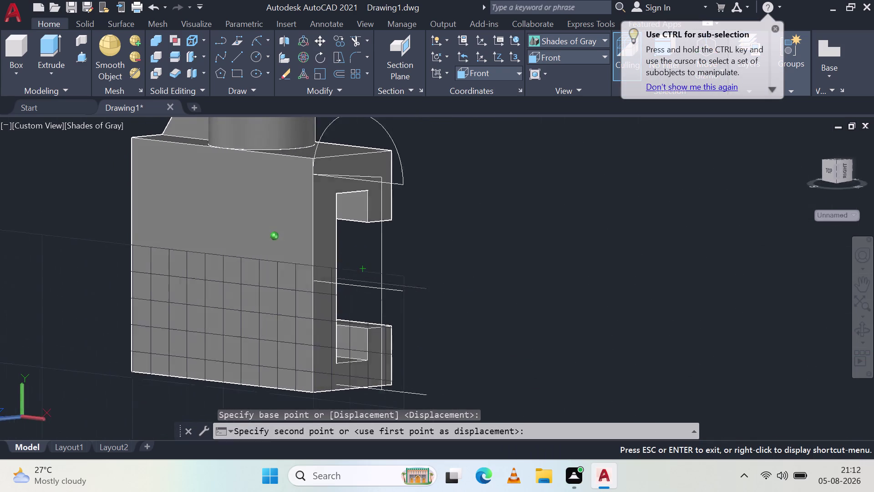
middle_drag(317, 283, 273, 290)
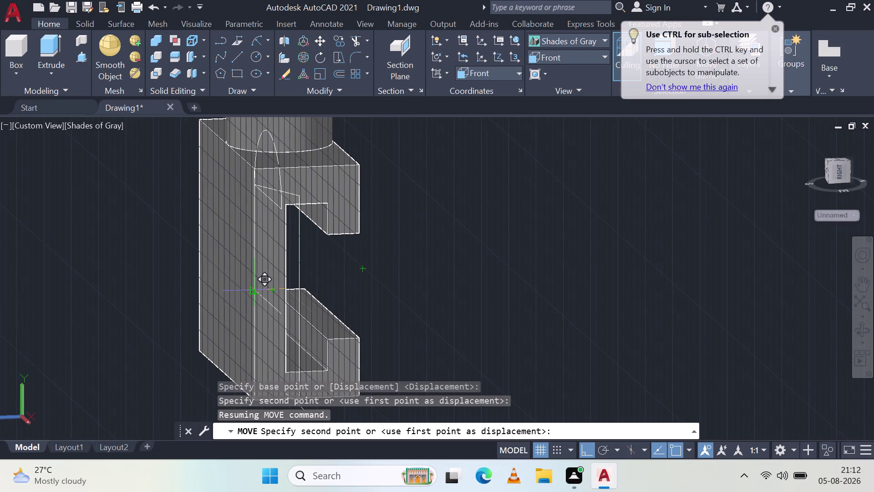
click(252, 294)
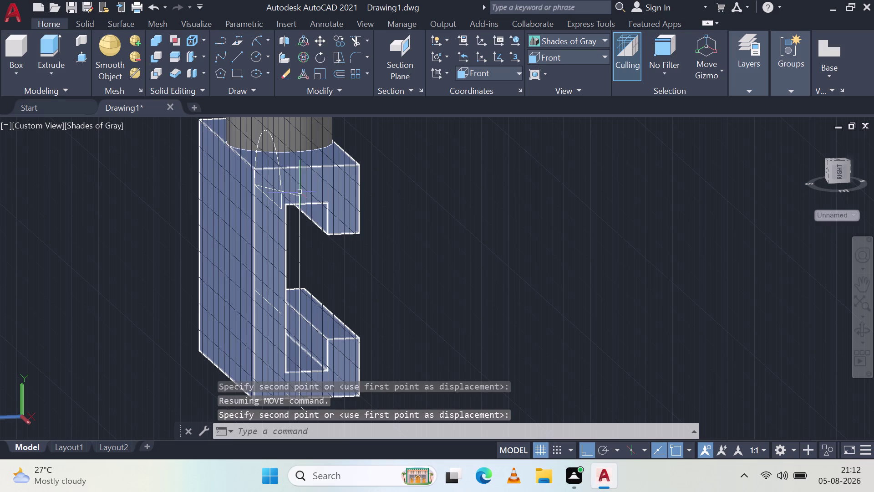
Attempt to move the slanted line near the slot top, then cancel and clear the selection.
click(295, 195)
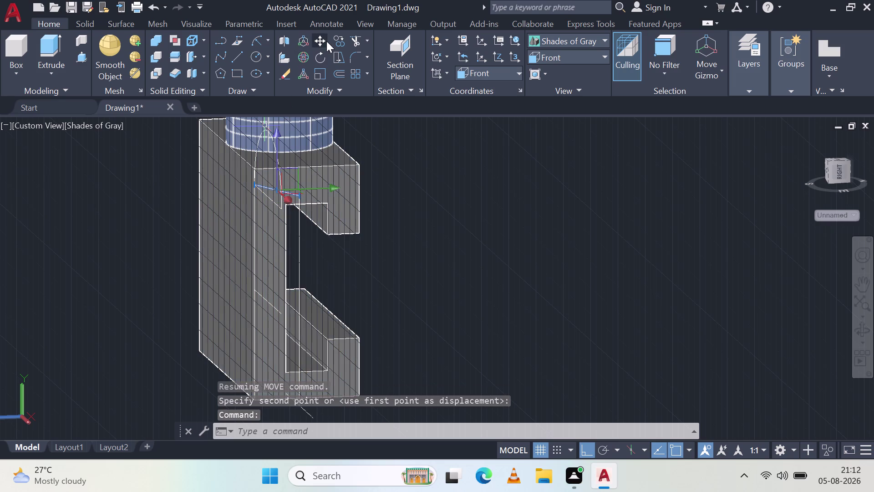
click(321, 39)
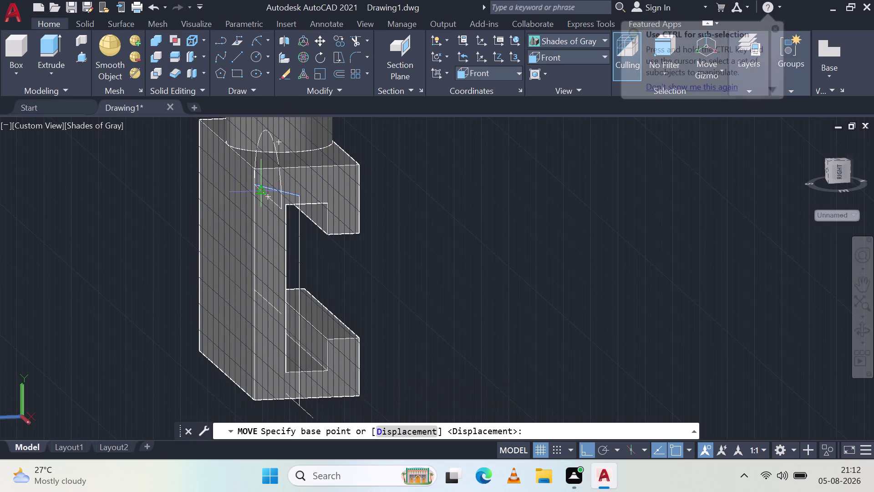
click(299, 197)
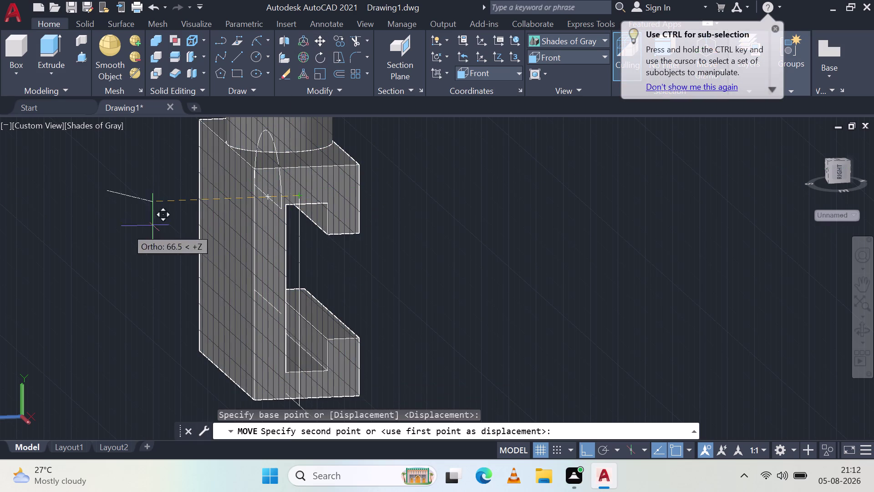
key(Escape)
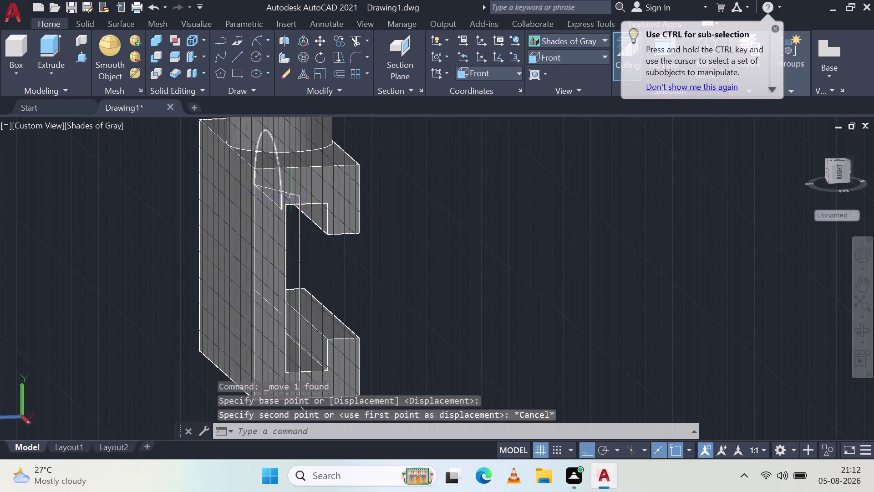
click(297, 195)
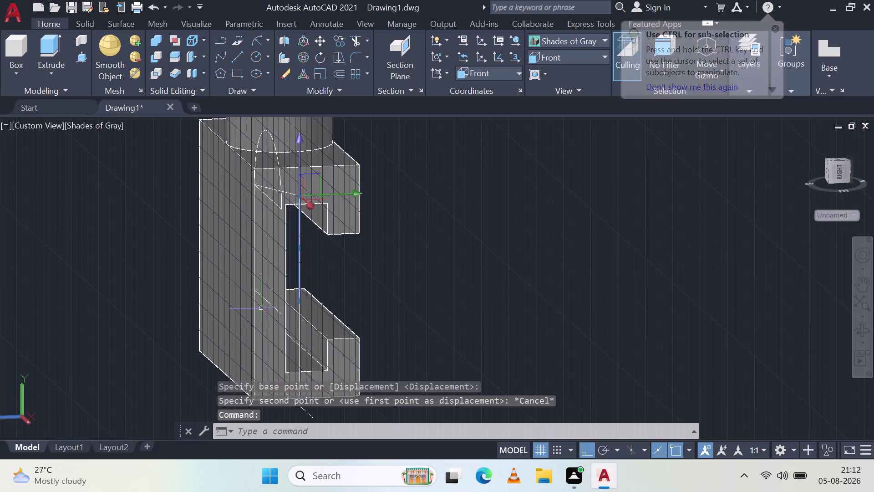
key(Escape)
scroll(up, 3)
Delete the slanted line near the slot top and three other stray lines.
click(284, 212)
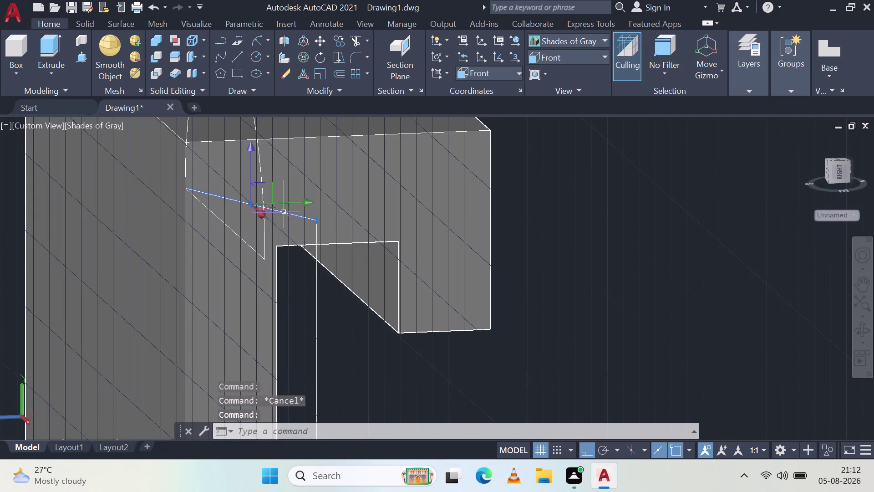
key(Delete)
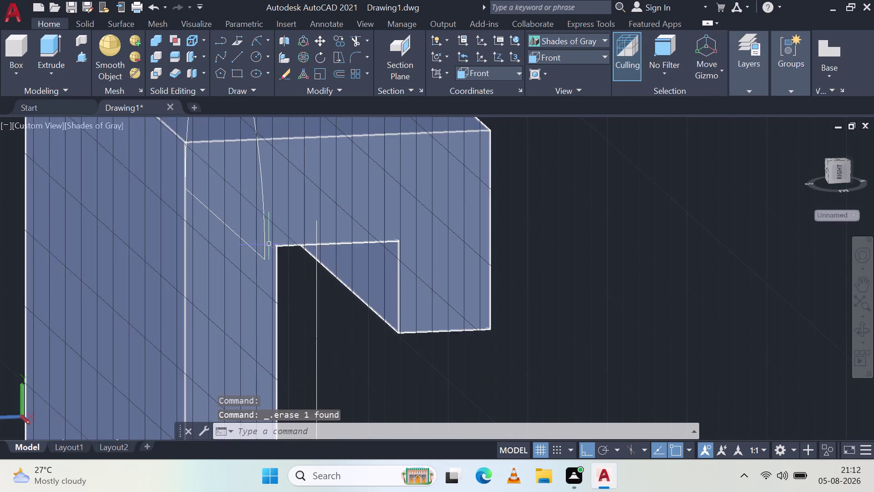
click(261, 254)
key(Delete)
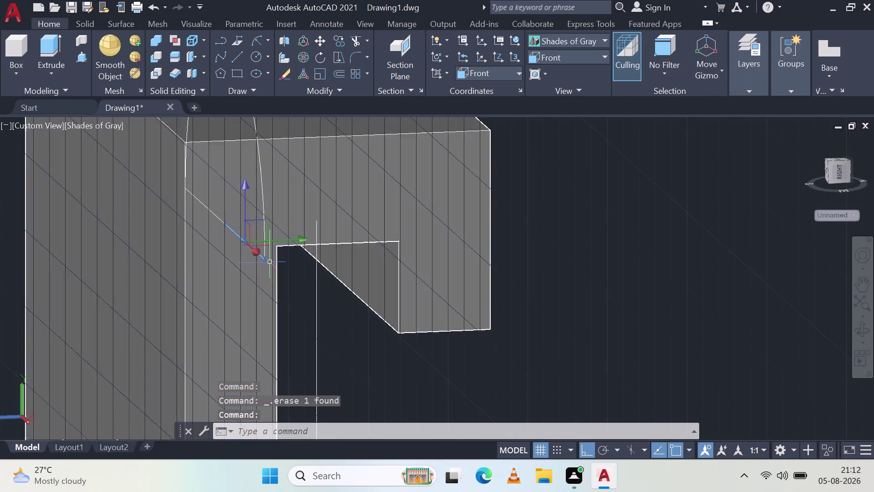
click(263, 221)
key(Delete)
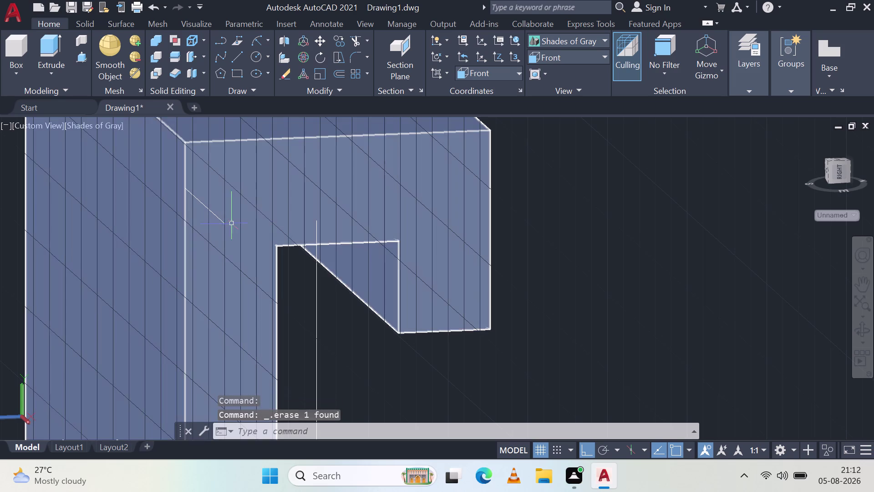
click(219, 222)
key(Delete)
Select the vertical line inside the C-slot's lower arm.
click(318, 284)
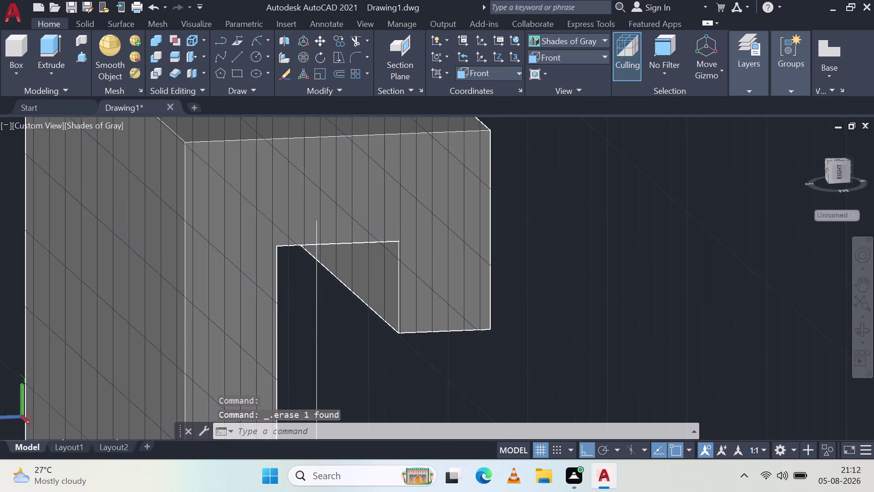
scroll(down, 3)
middle_drag(321, 352, 322, 346)
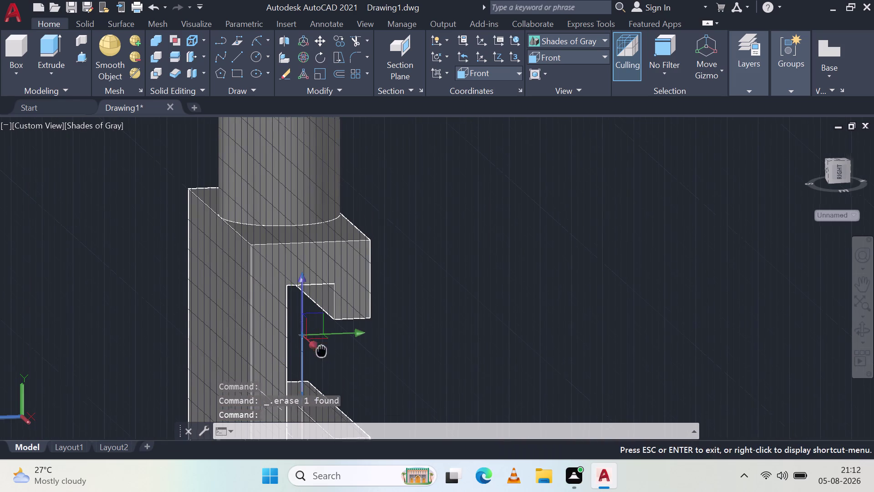
middle_drag(322, 346, 354, 218)
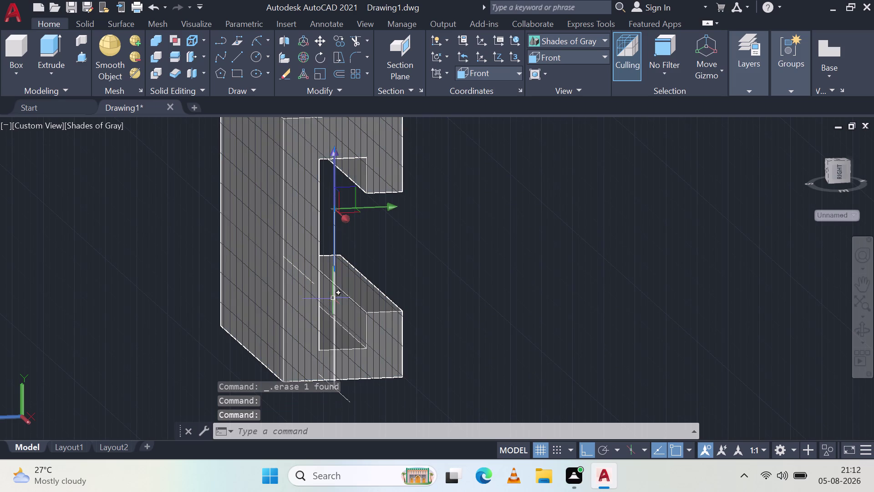
click(335, 296)
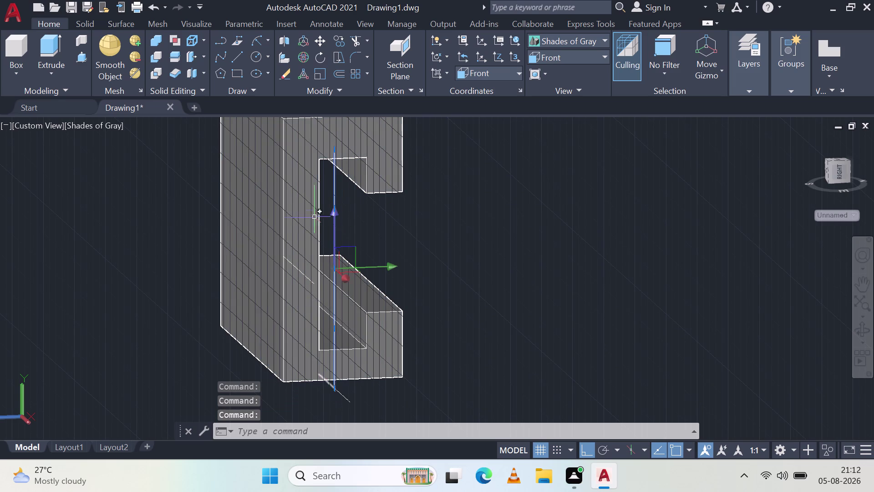
Start moving the vertical line, with the bracket's bottom corner as the base point.
click(322, 41)
click(336, 388)
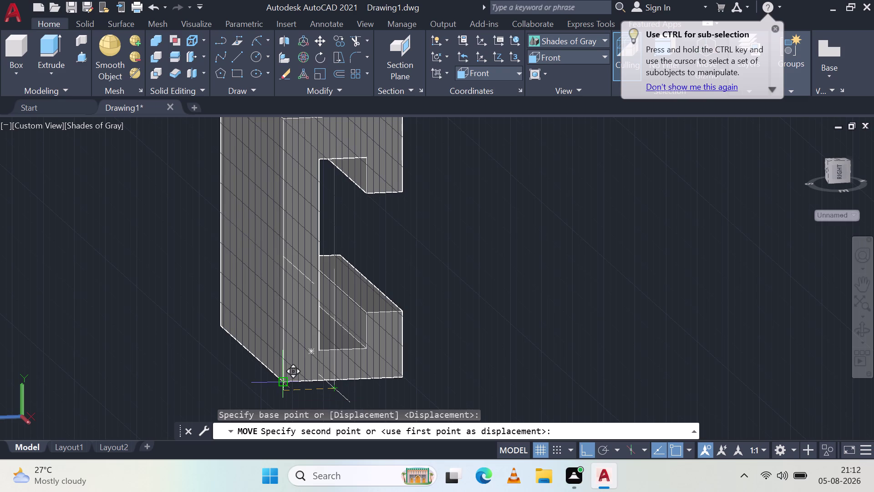
scroll(up, 3)
scroll(up, 3)
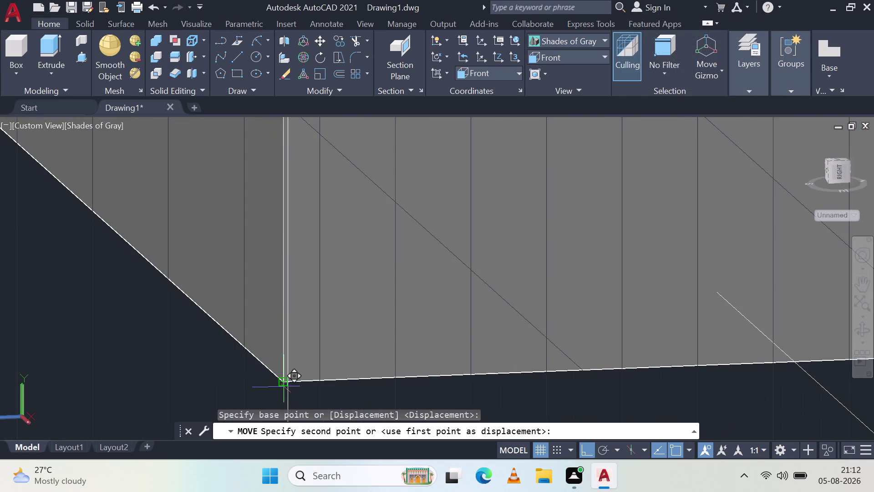
middle_drag(333, 397, 462, 396)
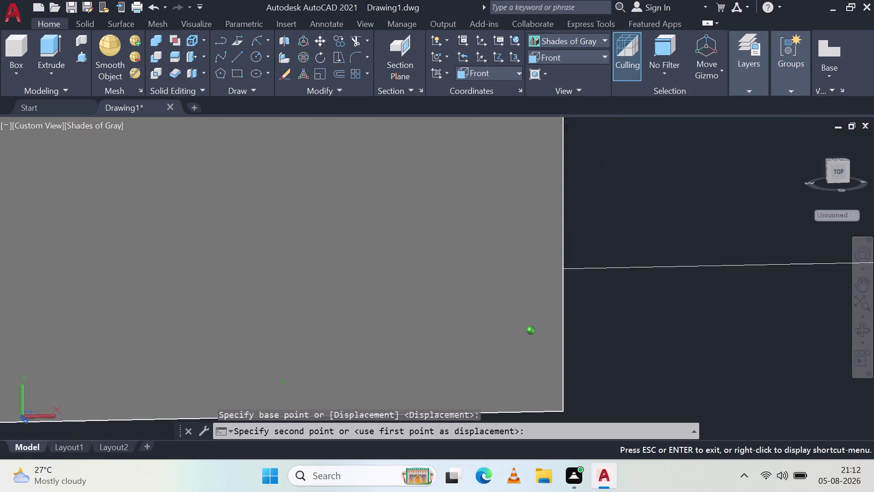
middle_drag(462, 396, 467, 395)
middle_drag(702, 410, 465, 399)
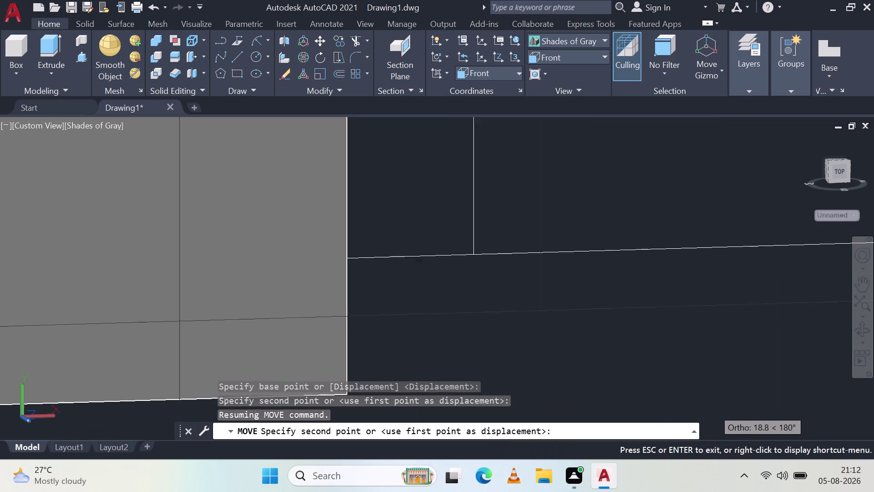
middle_drag(465, 398, 339, 382)
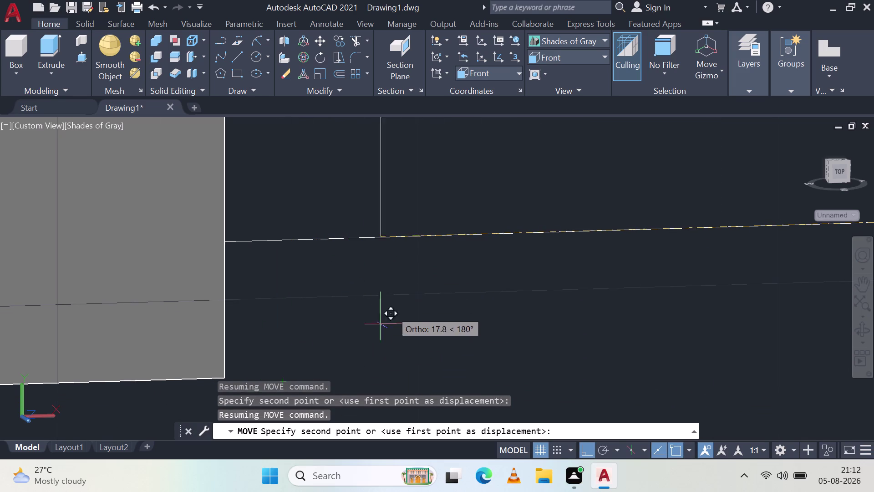
middle_drag(393, 305, 255, 340)
scroll(down, 3)
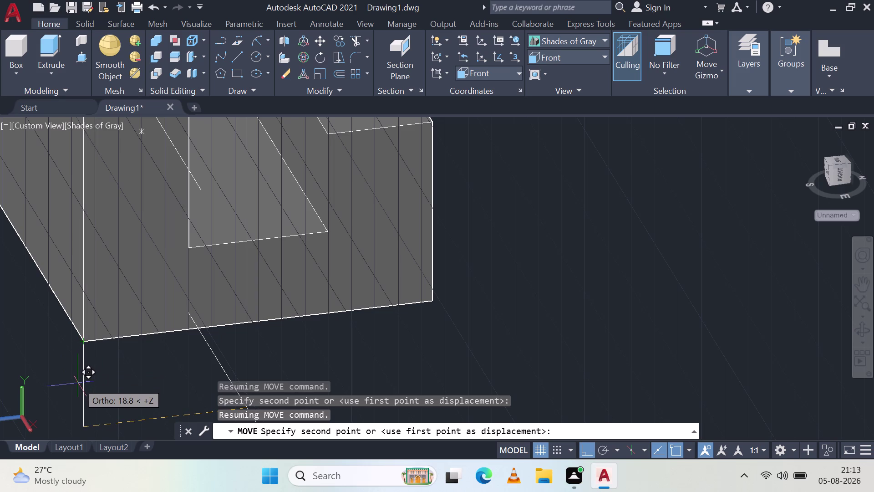
scroll(down, 3)
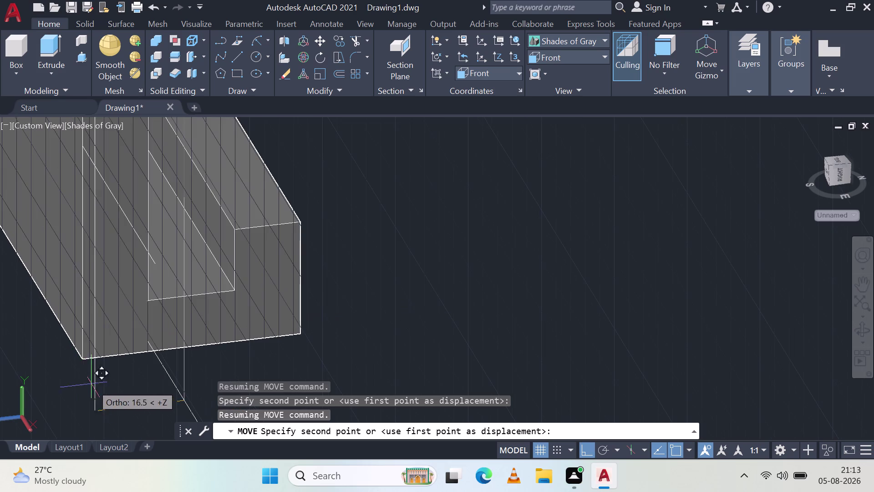
middle_drag(101, 377, 137, 327)
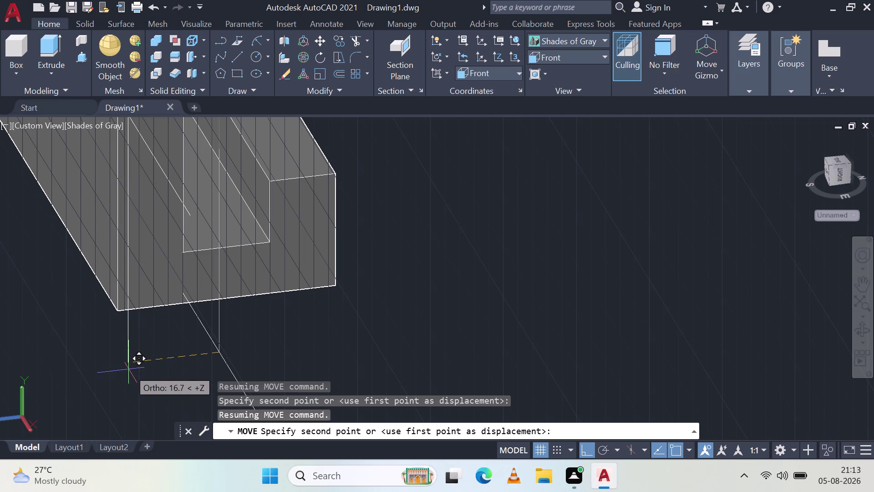
Enter a 20-unit displacement along Z and orbit to inspect the moved line.
text(2)
text(0)
key(Return)
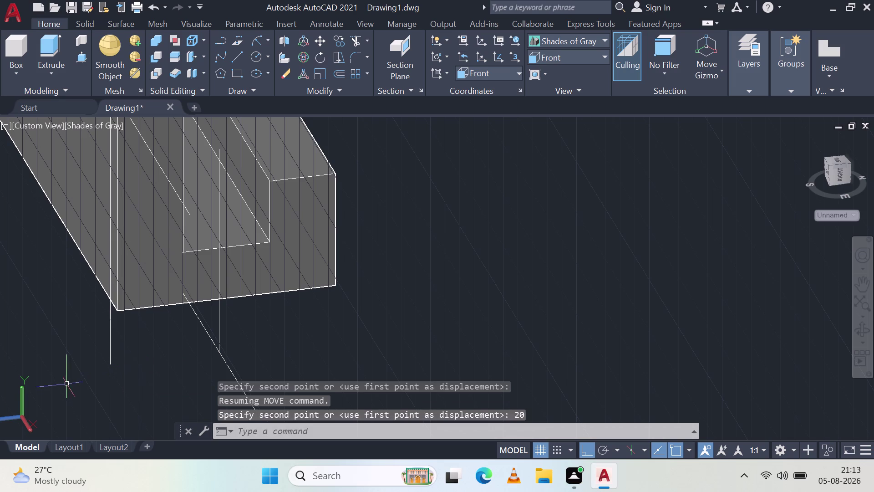
middle_drag(50, 376, 139, 349)
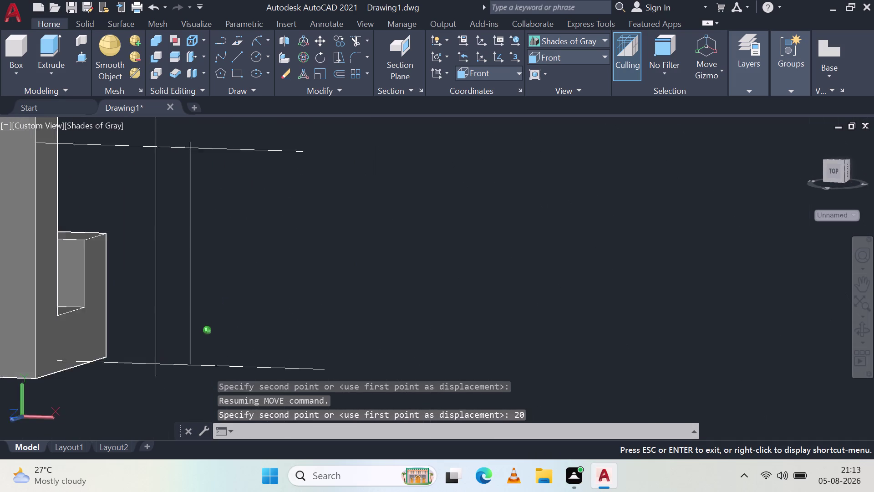
middle_drag(139, 349, 35, 342)
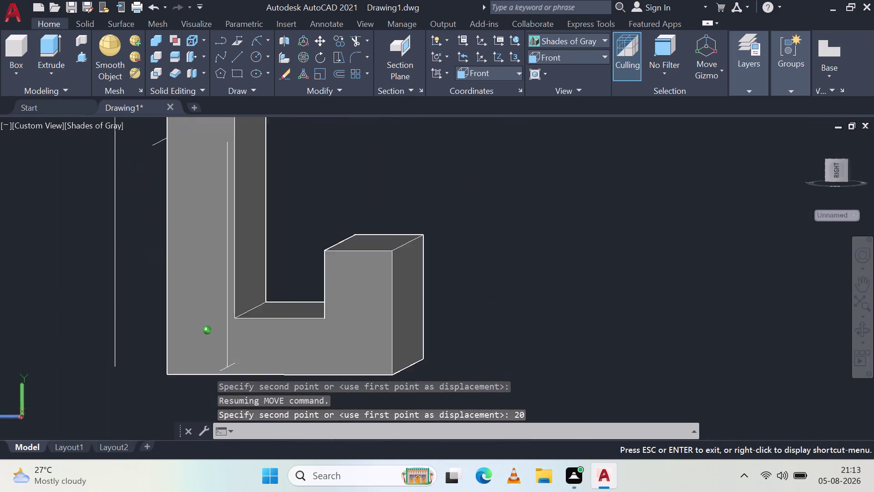
middle_drag(34, 342, 41, 374)
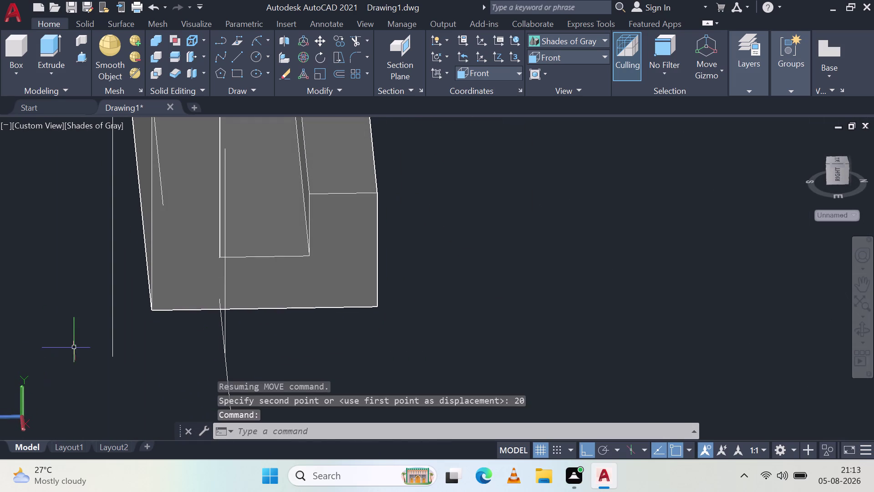
Window-select the two guide lines beside the block plus the vertical guide line.
click(106, 332)
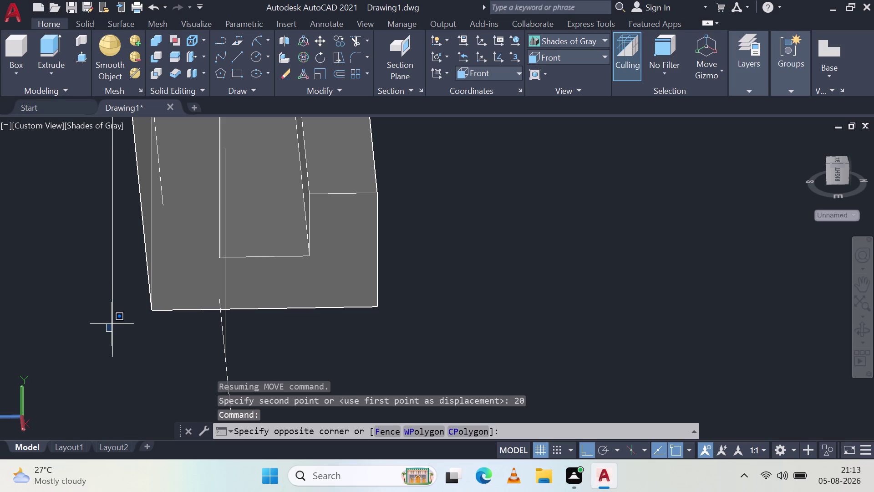
drag(114, 320, 116, 314)
drag(119, 309, 107, 306)
click(87, 291)
scroll(down, 3)
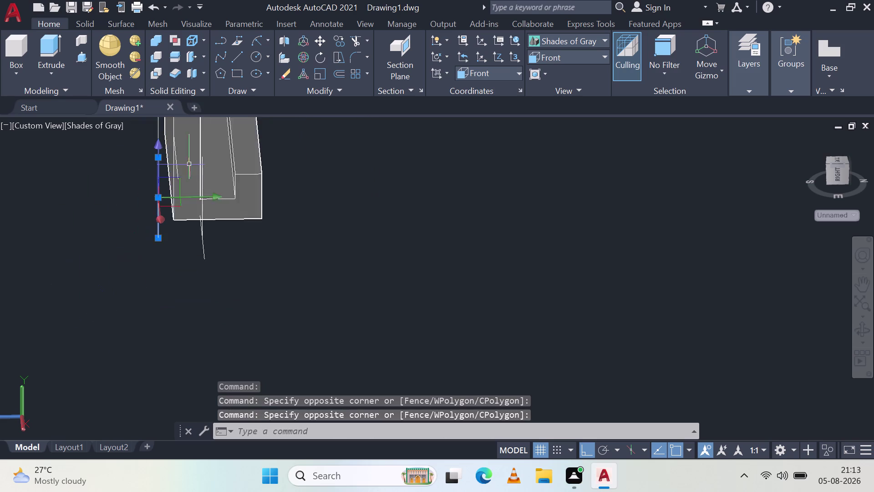
scroll(down, 3)
scroll(up, 3)
middle_drag(164, 161, 155, 324)
middle_click(154, 324)
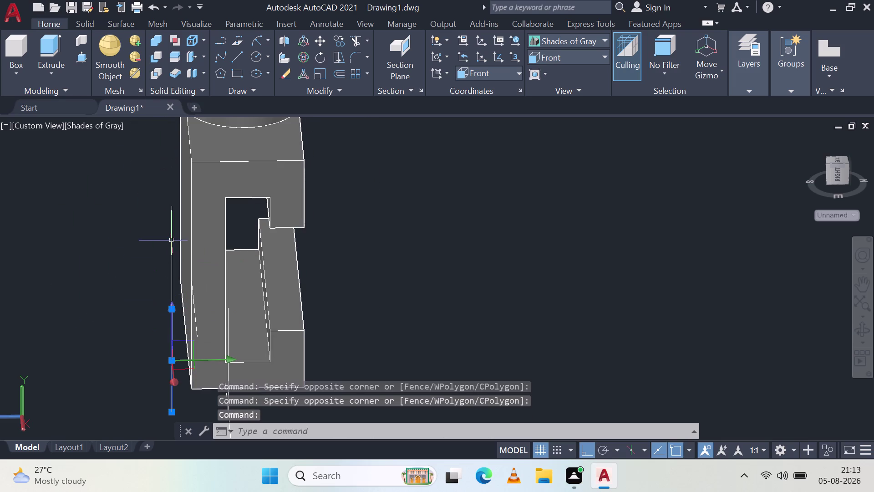
drag(176, 230, 171, 231)
click(155, 224)
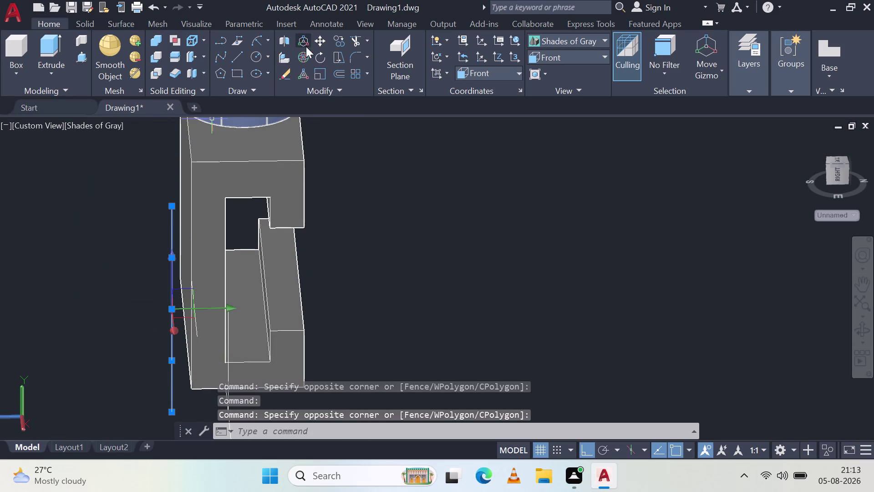
Begin moving the selected lines, using a lower line endpoint as the base point.
click(322, 41)
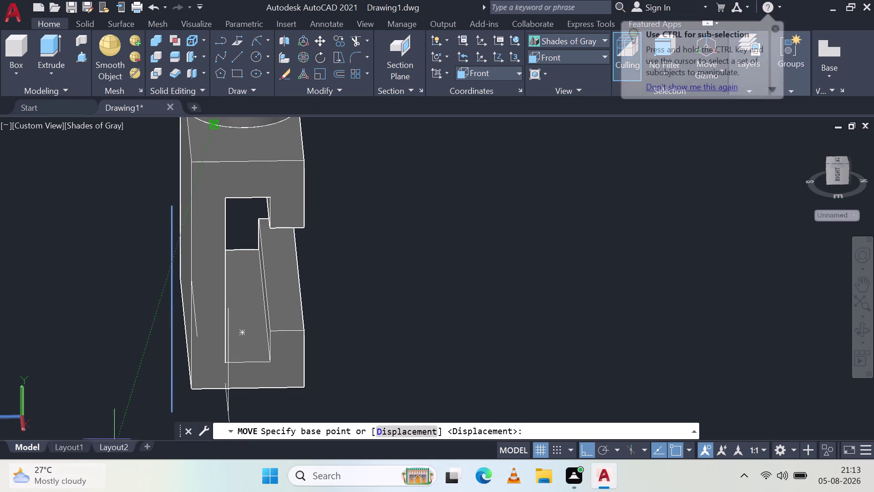
middle_drag(160, 367, 194, 302)
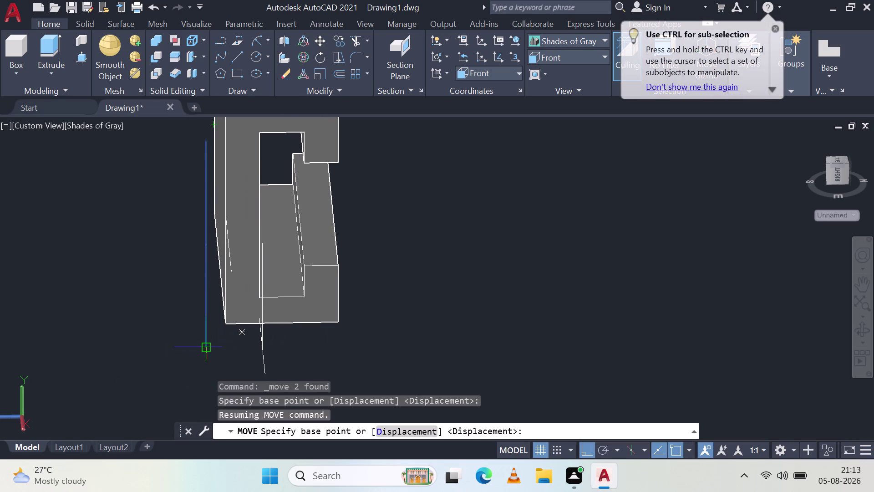
click(209, 347)
scroll(up, 3)
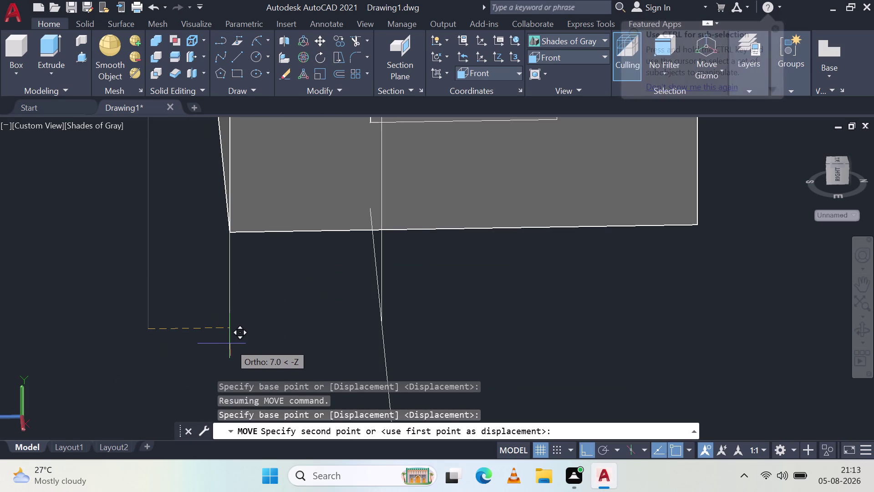
scroll(up, 3)
scroll(up, 3)
scroll(down, 3)
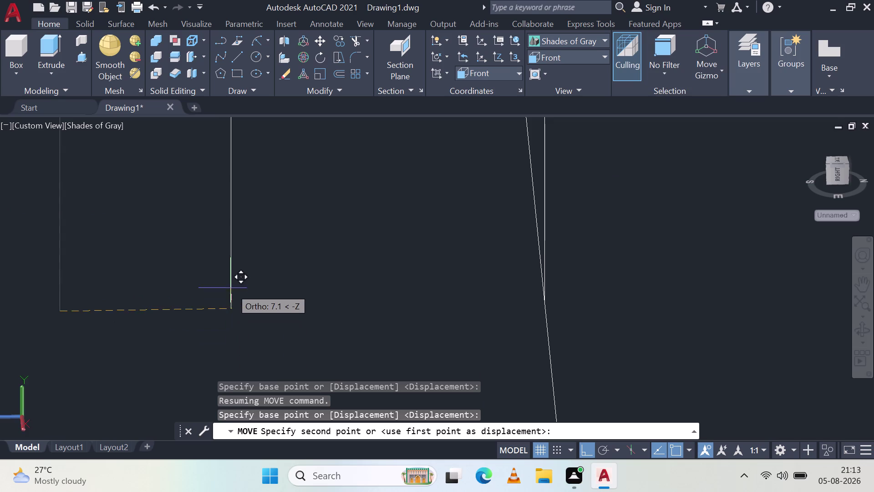
scroll(down, 3)
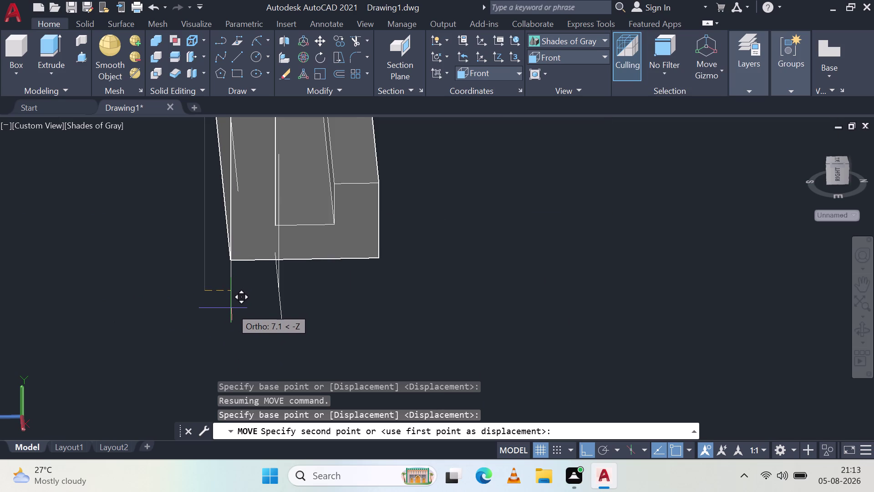
scroll(up, 3)
scroll(up, 3)
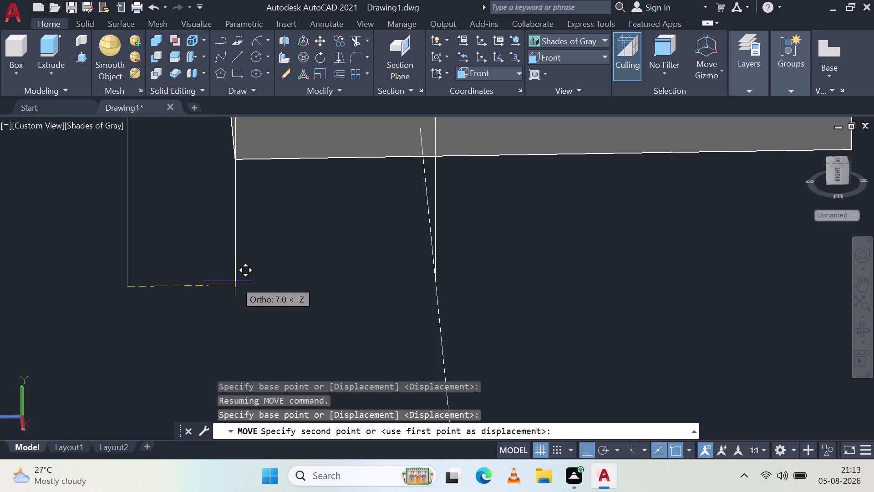
scroll(up, 3)
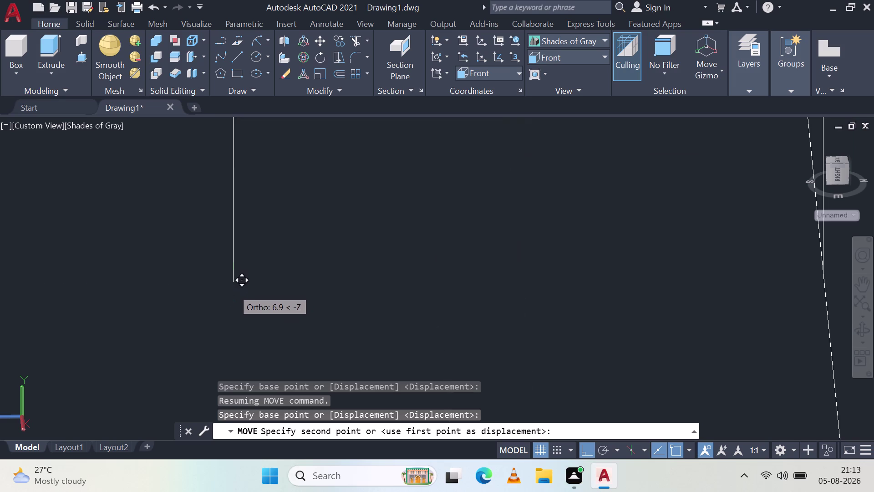
Drop the lines 7 units lower along Z at the block's bottom edge, then clear the selection.
middle_drag(242, 178, 277, 361)
scroll(down, 3)
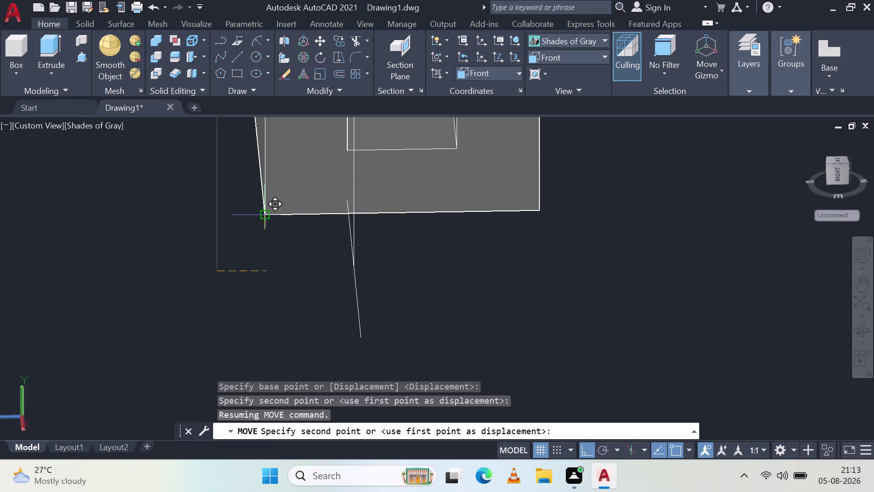
scroll(up, 3)
scroll(up, 3)
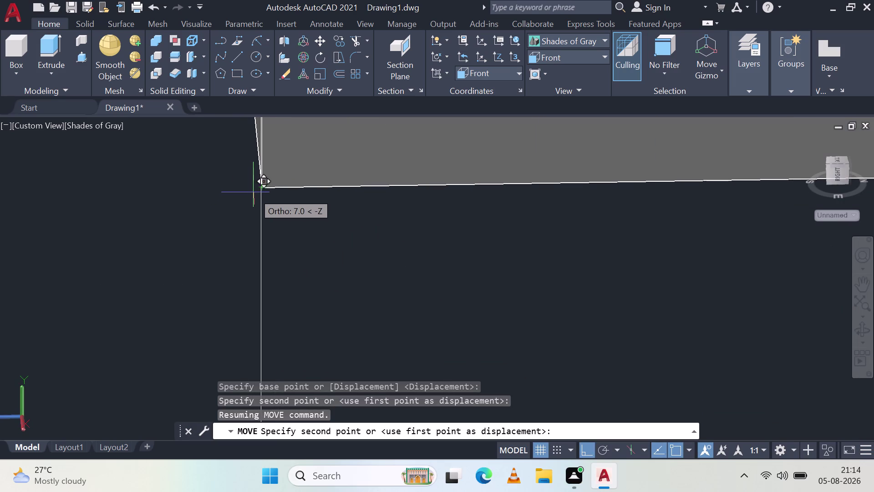
click(256, 249)
scroll(down, 3)
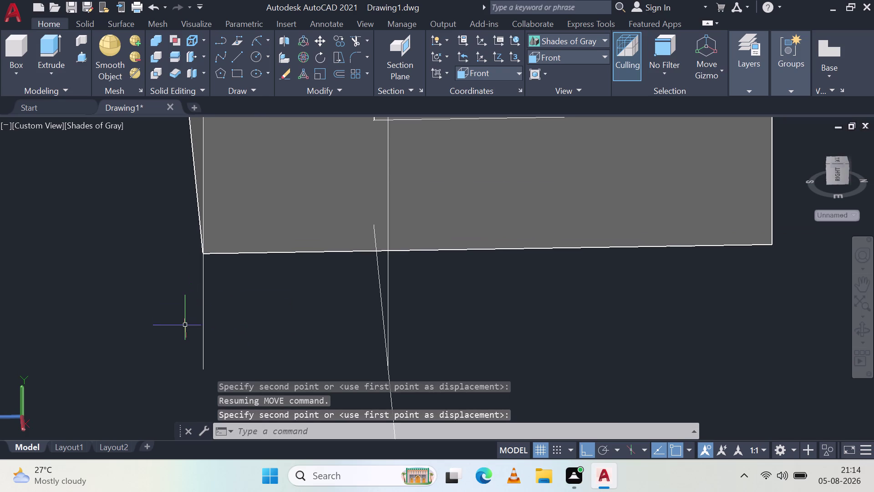
key(Escape)
middle_drag(177, 352, 298, 352)
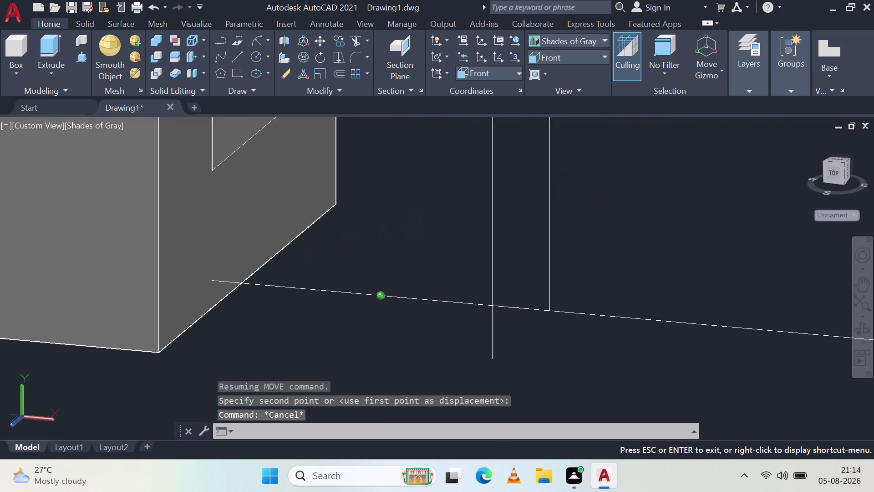
Move the first short horizontal guide line from its endpoint to the block corner.
middle_drag(297, 352, 299, 351)
scroll(down, 3)
click(353, 298)
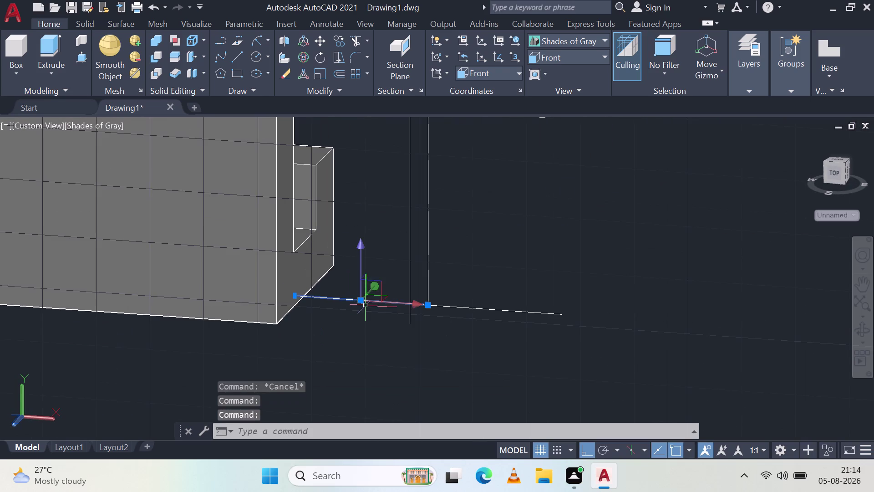
click(322, 41)
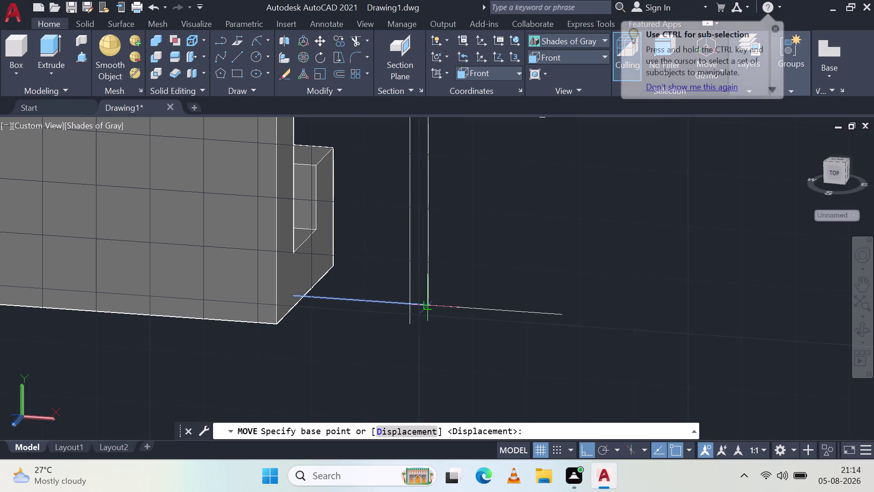
click(428, 307)
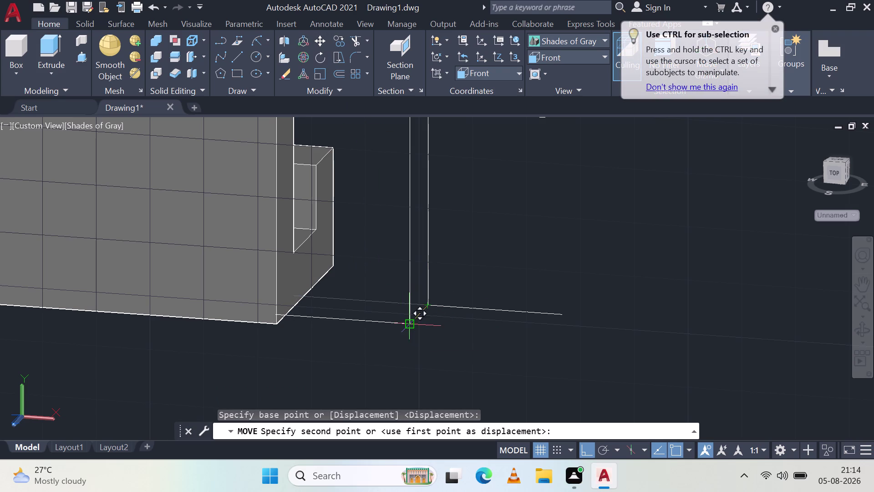
click(409, 320)
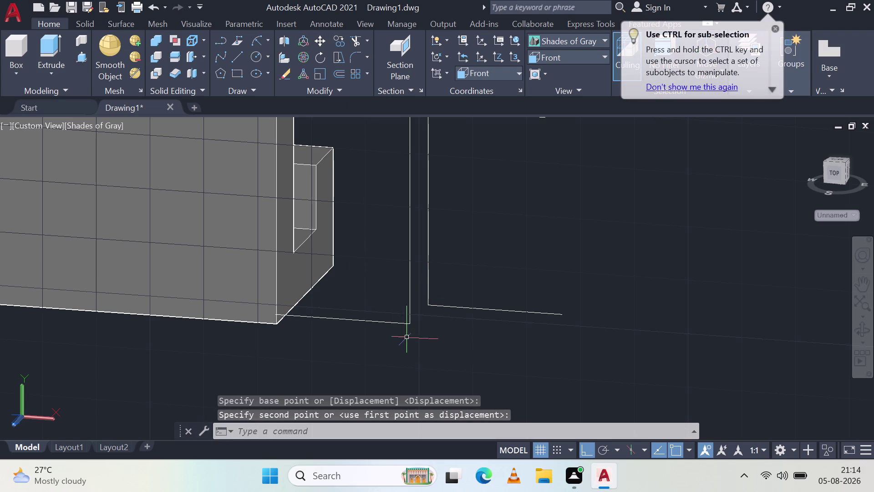
Move the other horizontal guide line from its endpoint to the block corner.
click(487, 309)
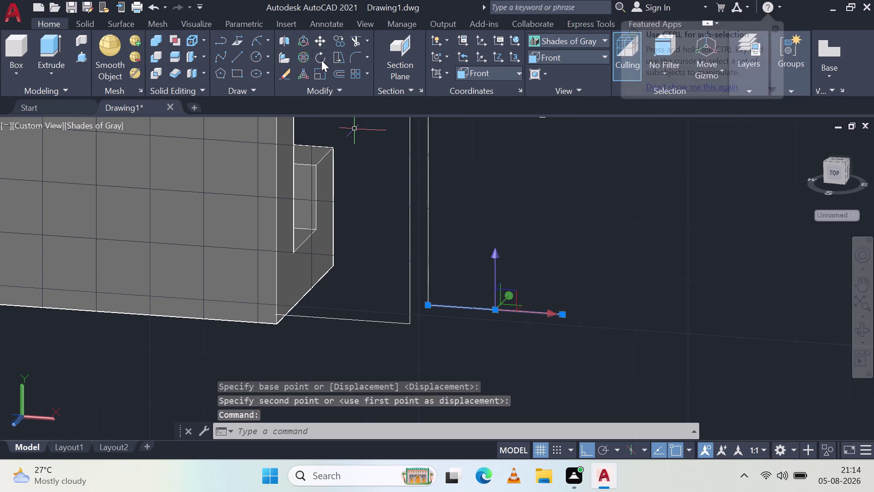
click(324, 42)
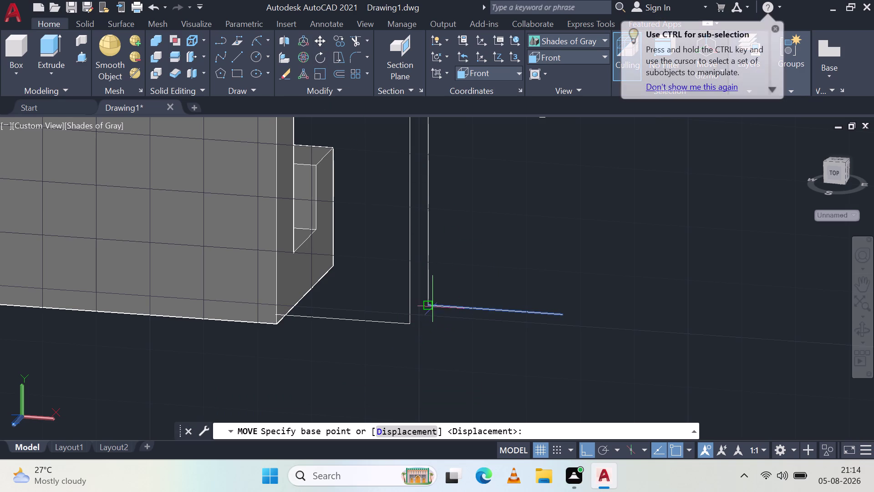
click(429, 305)
click(408, 325)
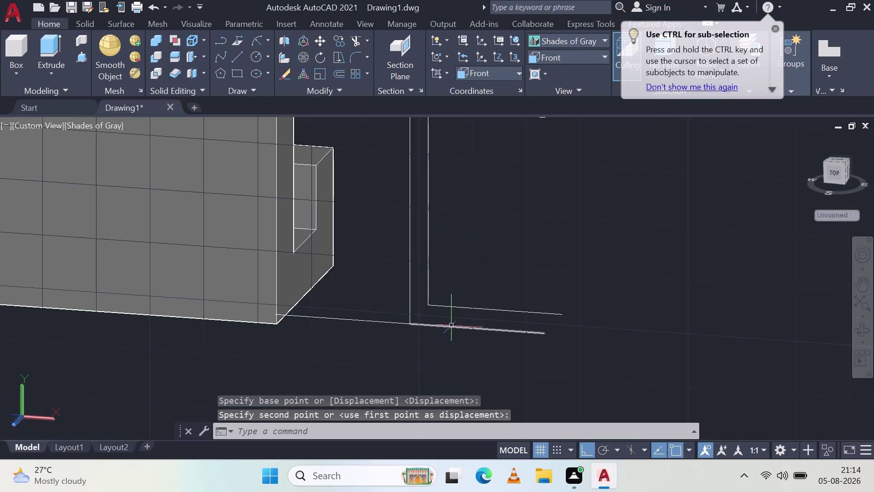
Delete the two leftover horizontal lines and orbit to a side view.
click(469, 310)
key(Delete)
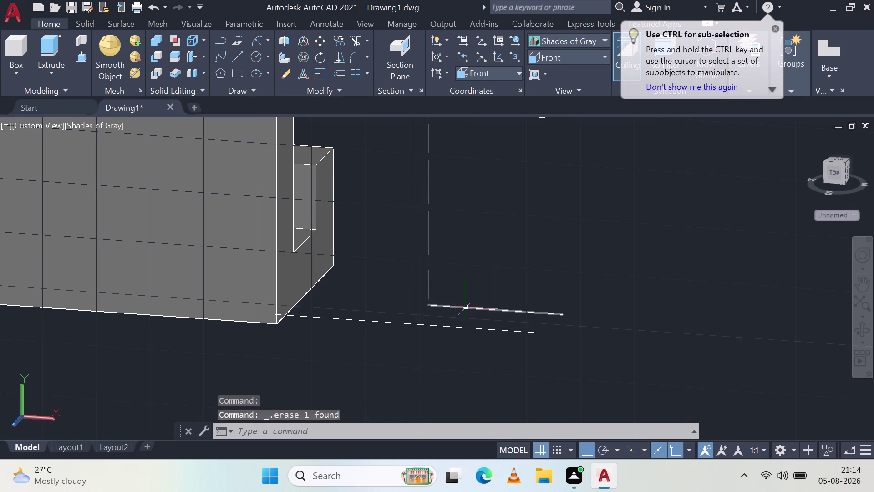
click(473, 308)
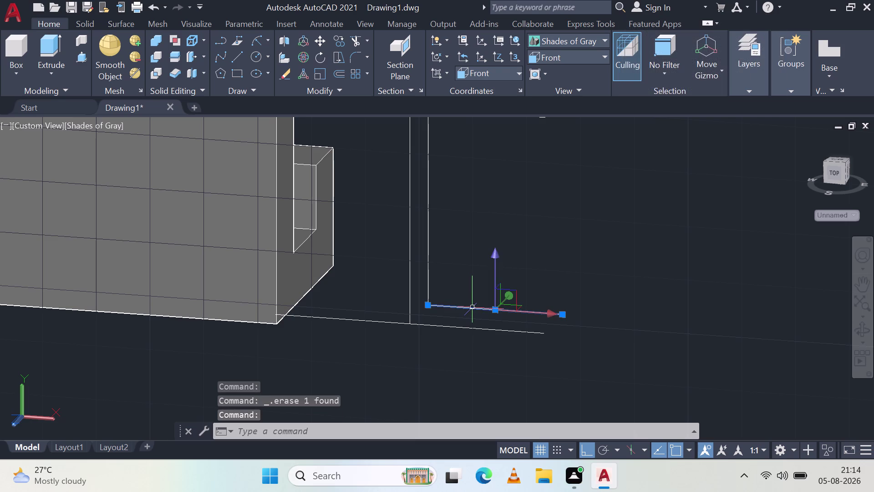
key(Delete)
middle_drag(457, 235, 451, 240)
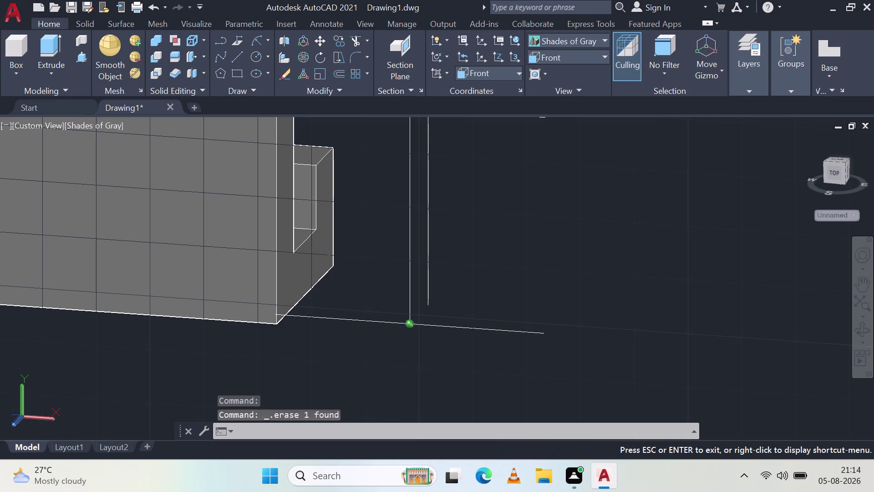
middle_drag(451, 239, 349, 242)
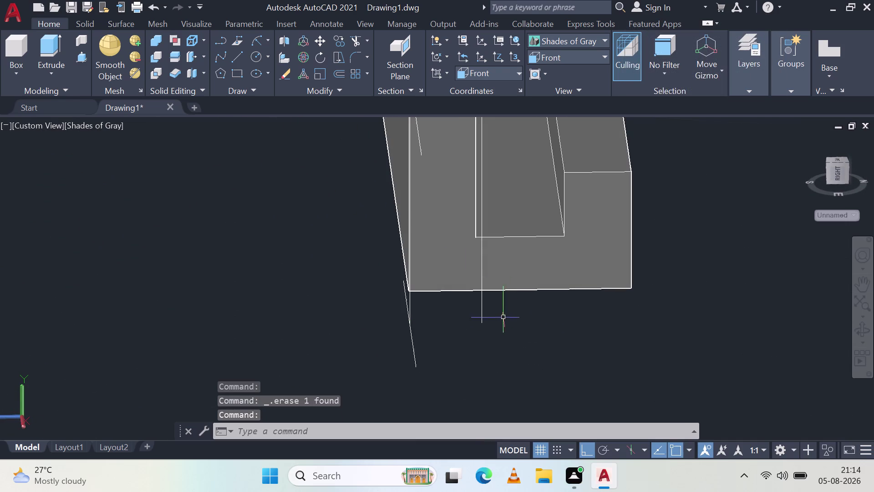
click(482, 316)
key(Delete)
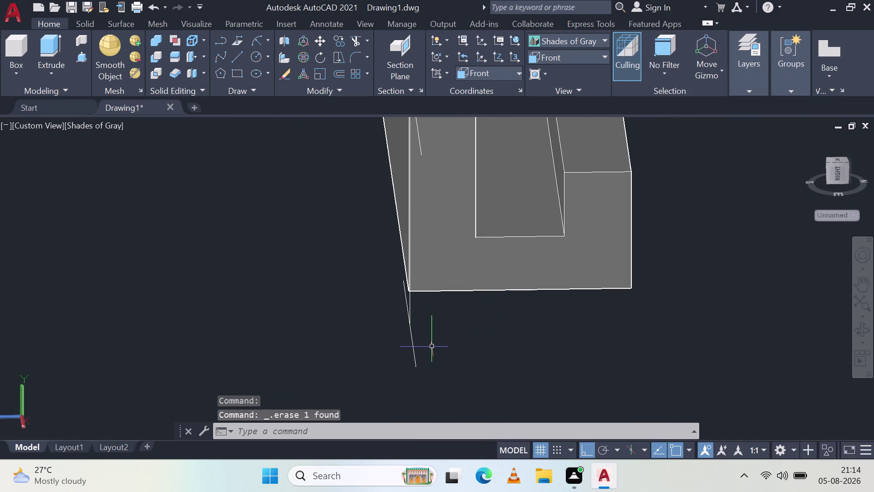
scroll(down, 3)
scroll(up, 3)
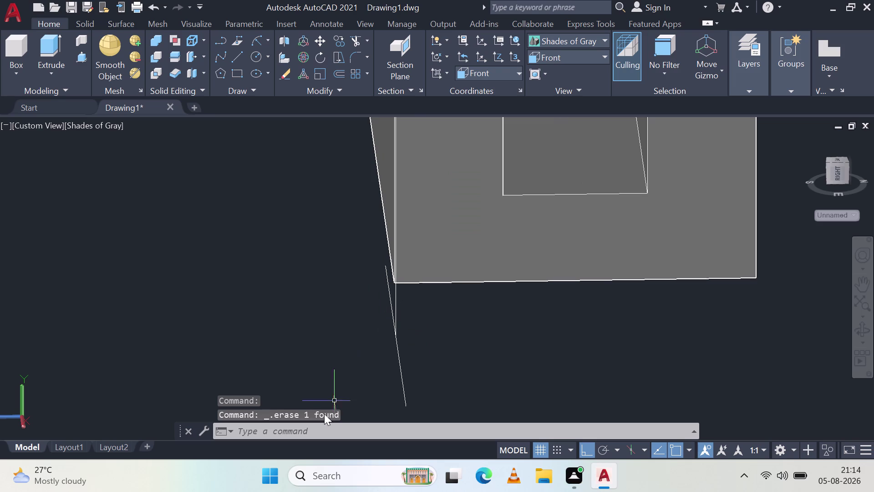
middle_drag(347, 355, 332, 398)
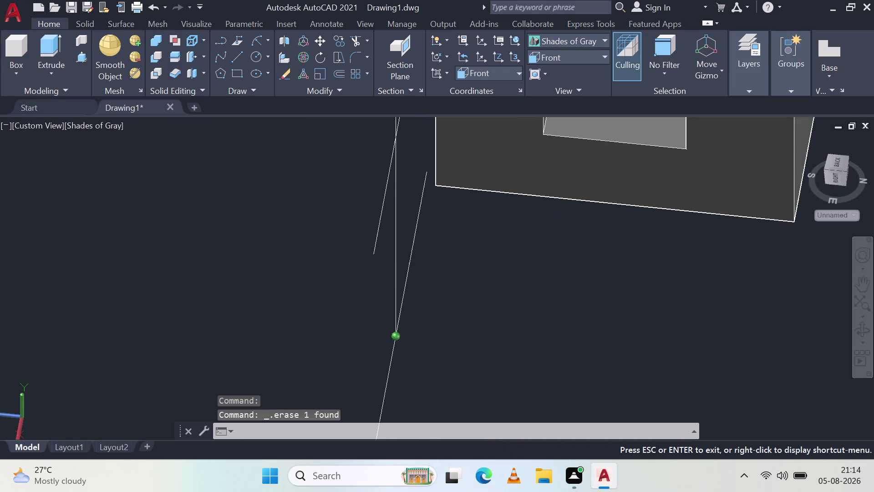
middle_drag(332, 398, 489, 327)
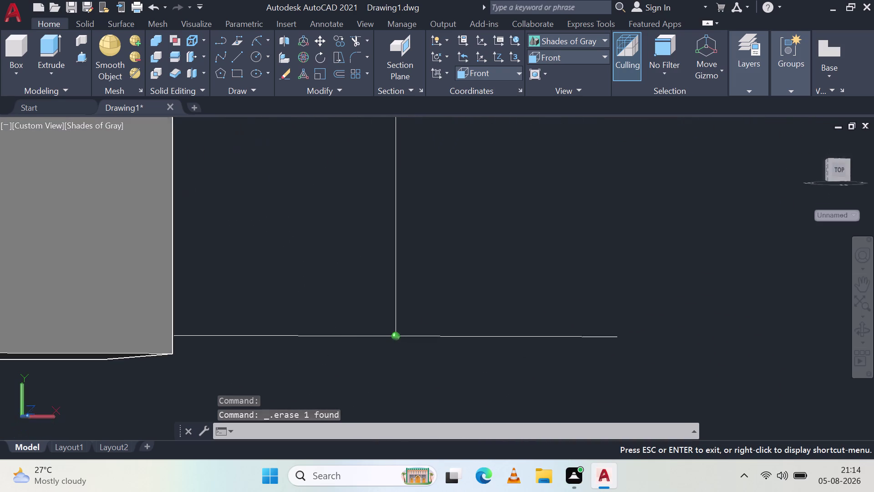
middle_drag(489, 327, 497, 308)
middle_drag(495, 306, 491, 302)
middle_click(487, 300)
middle_click(477, 296)
middle_drag(471, 293, 407, 288)
middle_drag(401, 287, 396, 288)
middle_drag(391, 288, 286, 325)
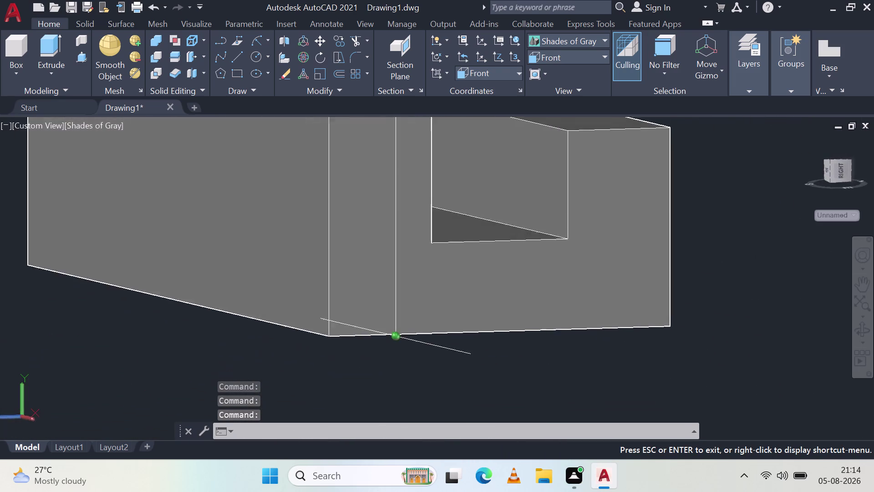
middle_drag(285, 325, 200, 338)
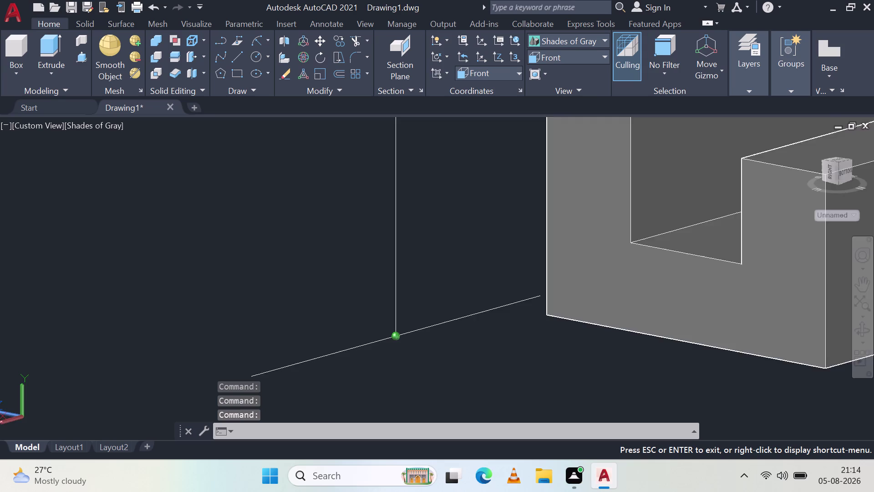
middle_drag(200, 338, 270, 386)
middle_drag(361, 199, 327, 288)
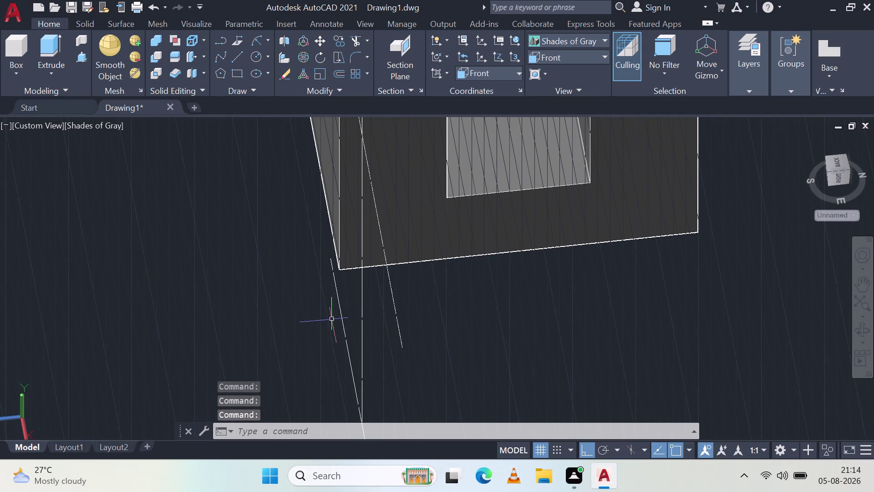
click(338, 305)
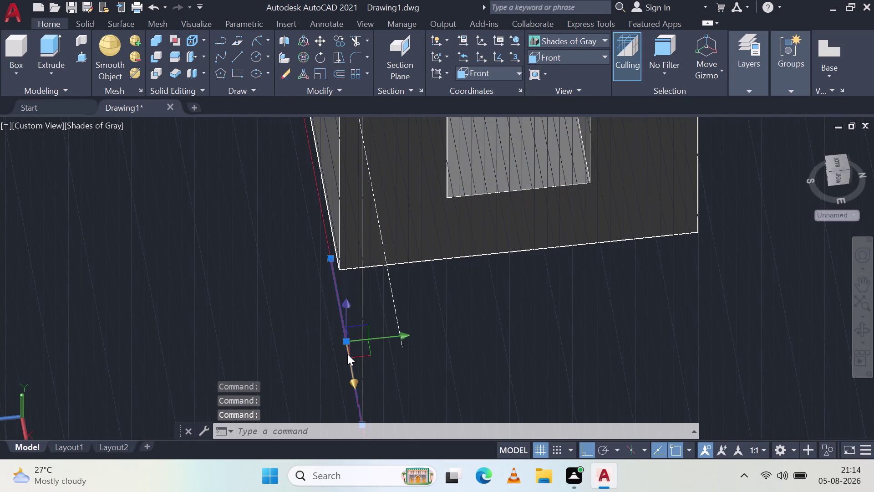
click(345, 338)
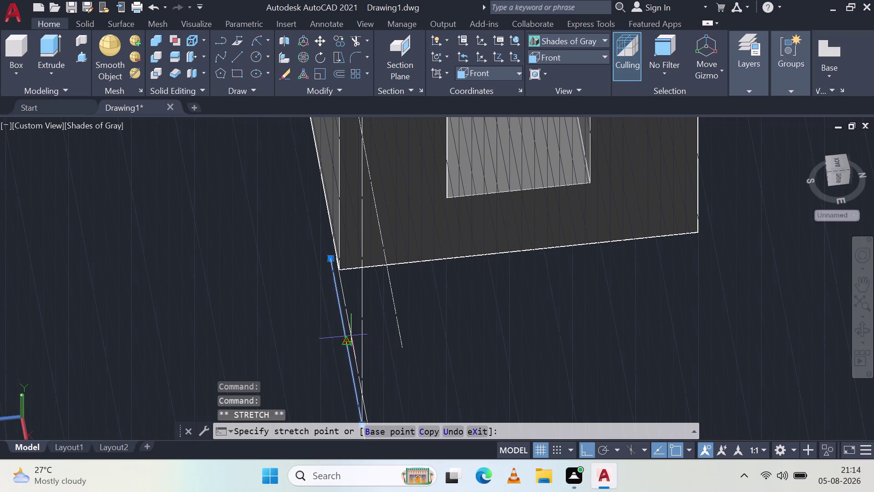
key(Escape)
click(318, 34)
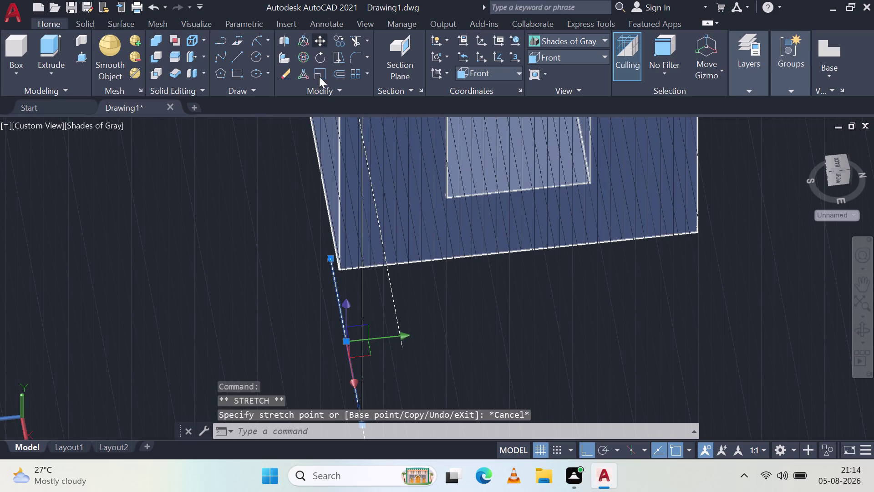
click(332, 260)
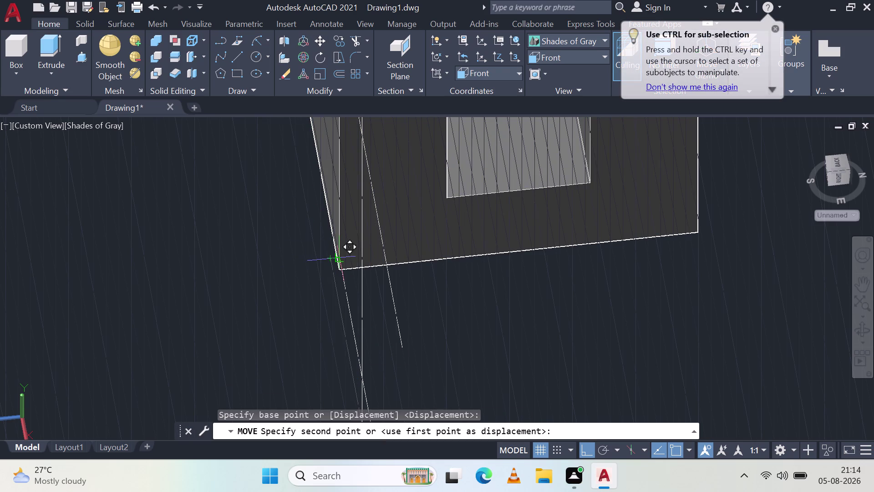
click(343, 261)
key(Escape)
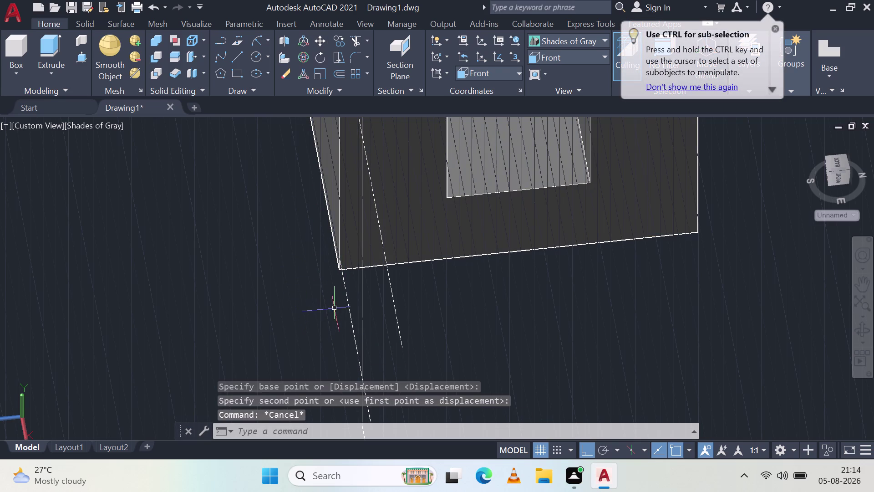
middle_drag(348, 287, 410, 284)
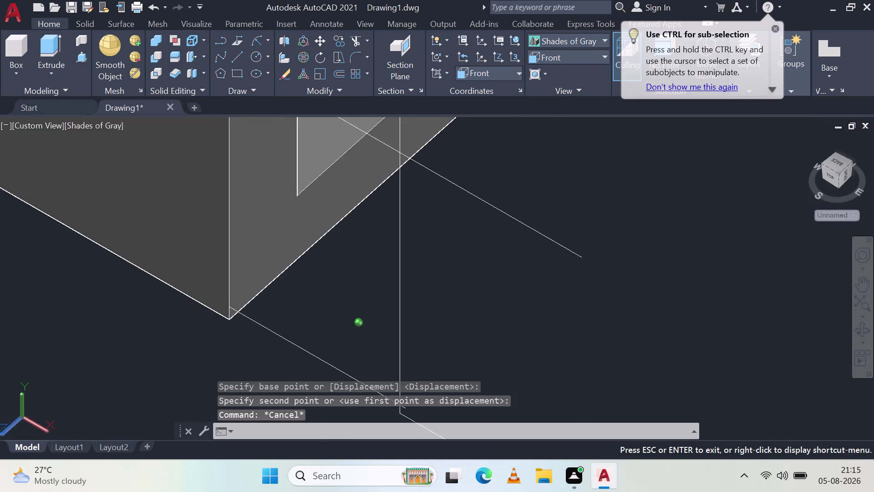
middle_drag(411, 284, 422, 276)
scroll(down, 3)
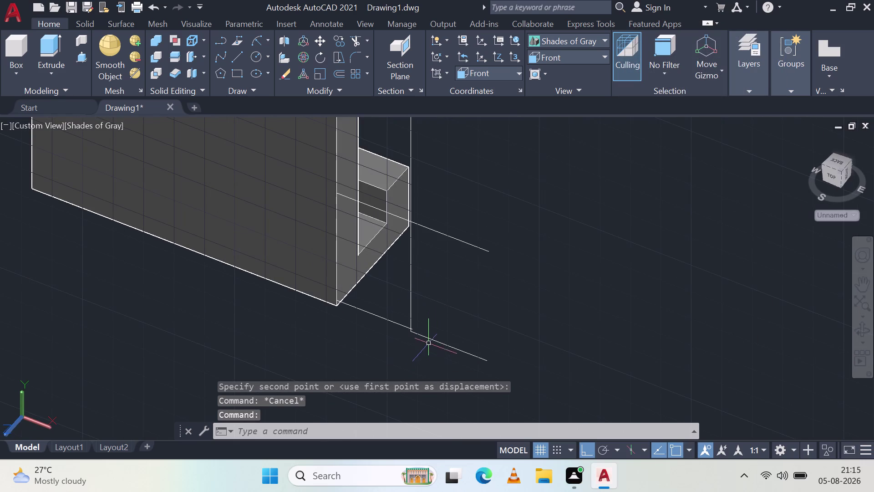
click(431, 338)
scroll(up, 3)
scroll(up, 3)
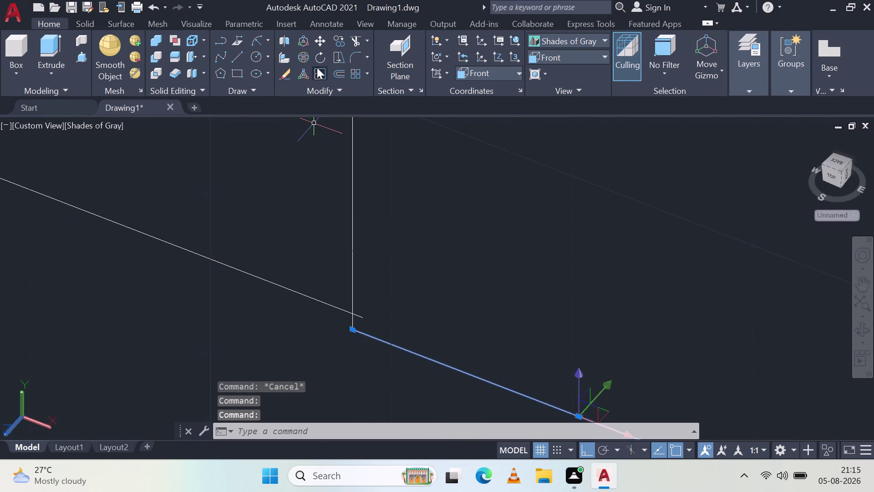
click(323, 36)
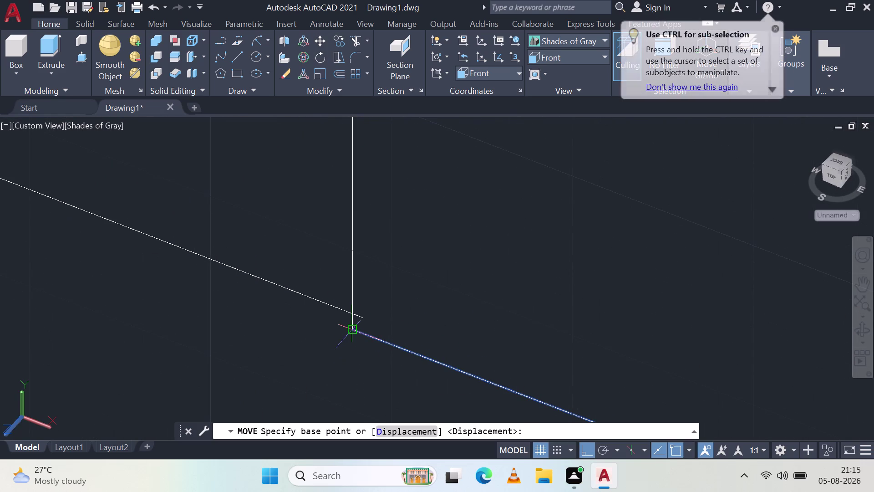
click(353, 332)
click(366, 314)
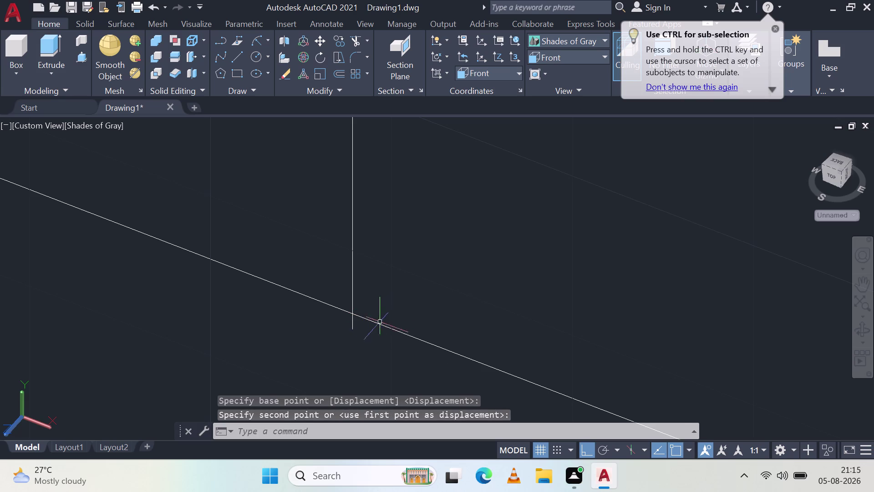
scroll(down, 3)
scroll(down, 3)
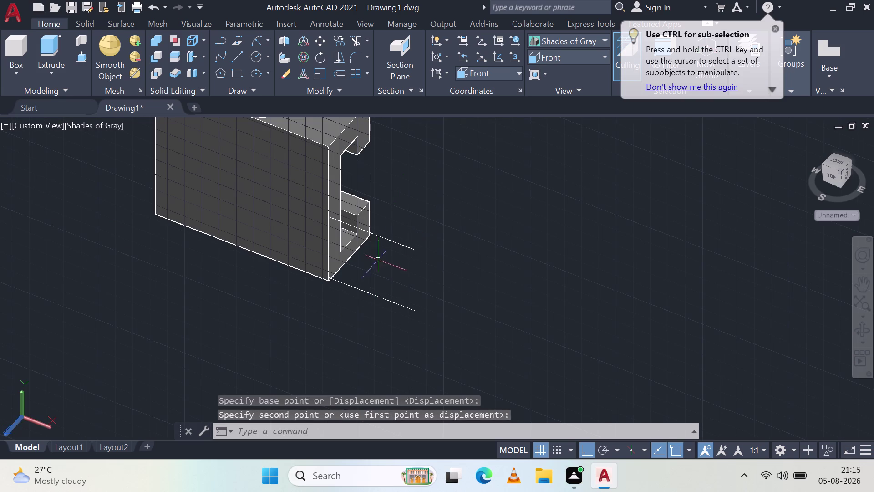
click(371, 281)
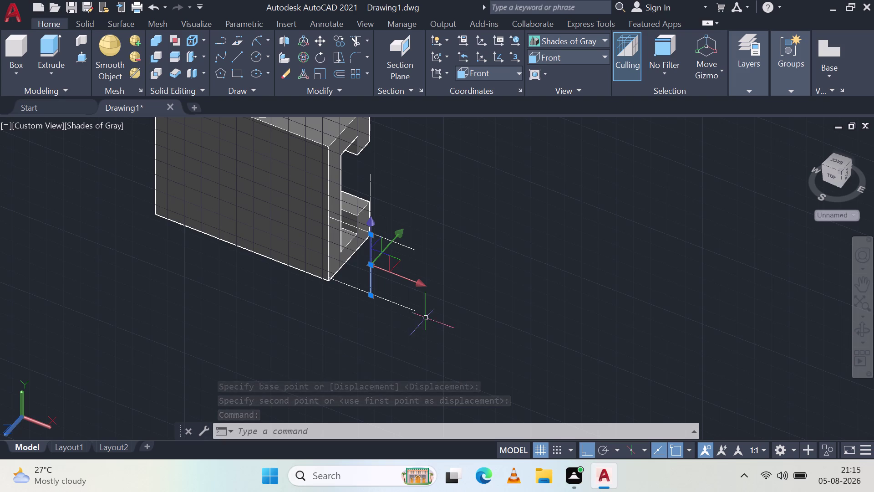
scroll(up, 3)
scroll(up, 3)
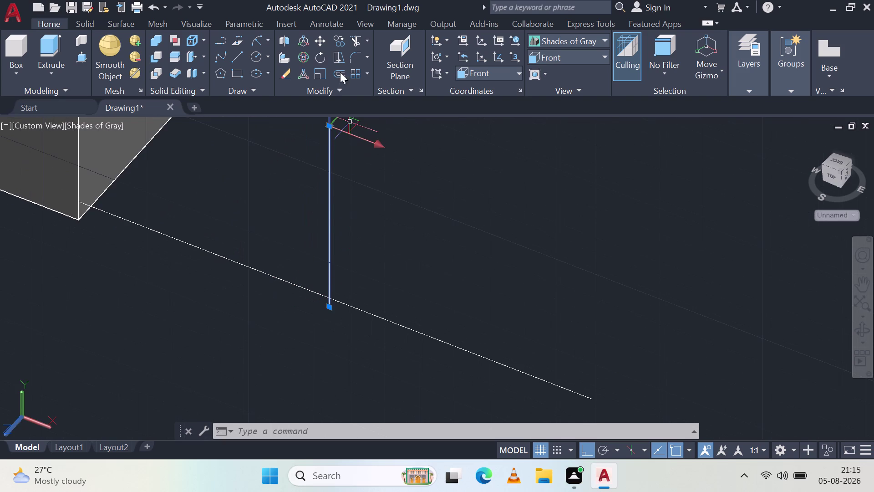
click(319, 39)
click(329, 310)
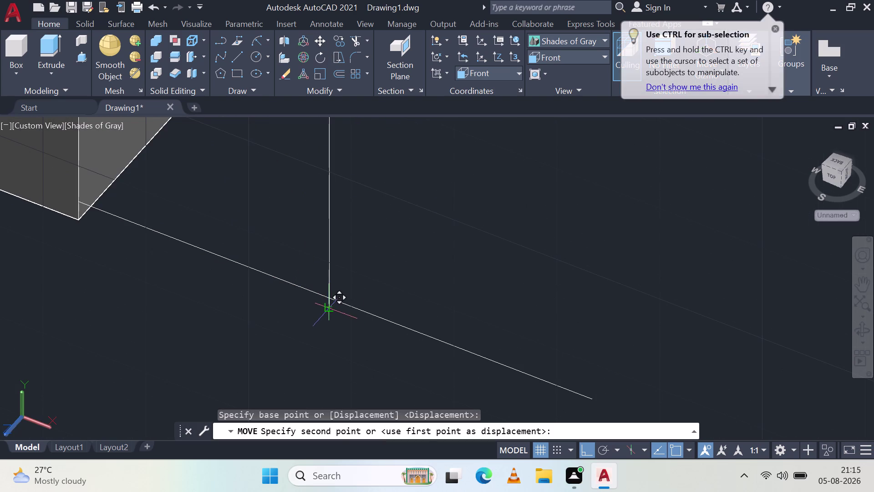
click(329, 295)
key(Escape)
scroll(down, 3)
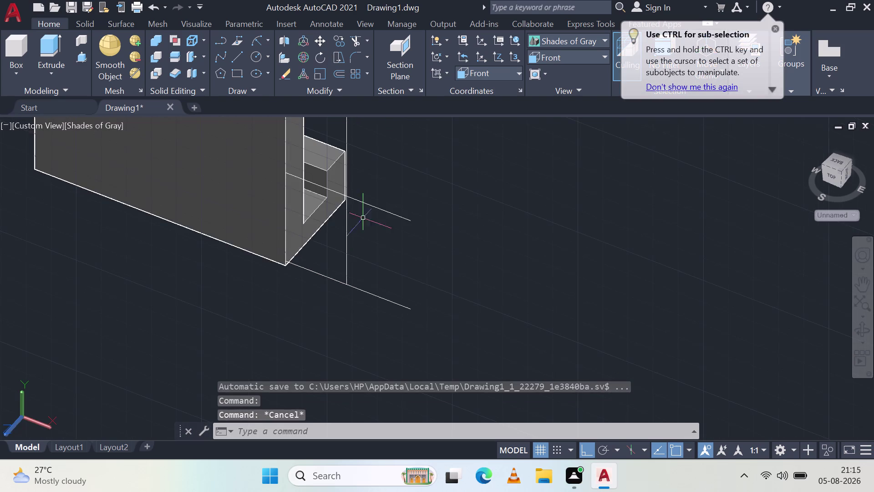
middle_drag(369, 189, 372, 288)
middle_click(372, 288)
scroll(up, 3)
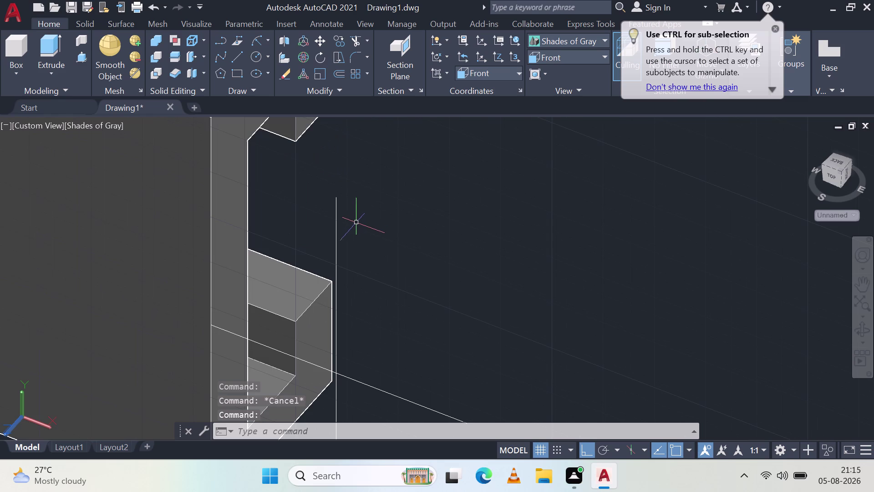
scroll(down, 3)
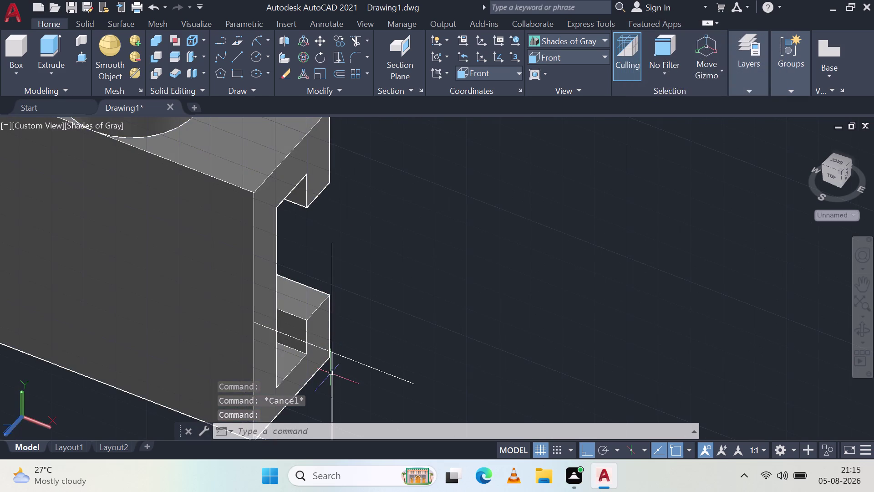
click(334, 314)
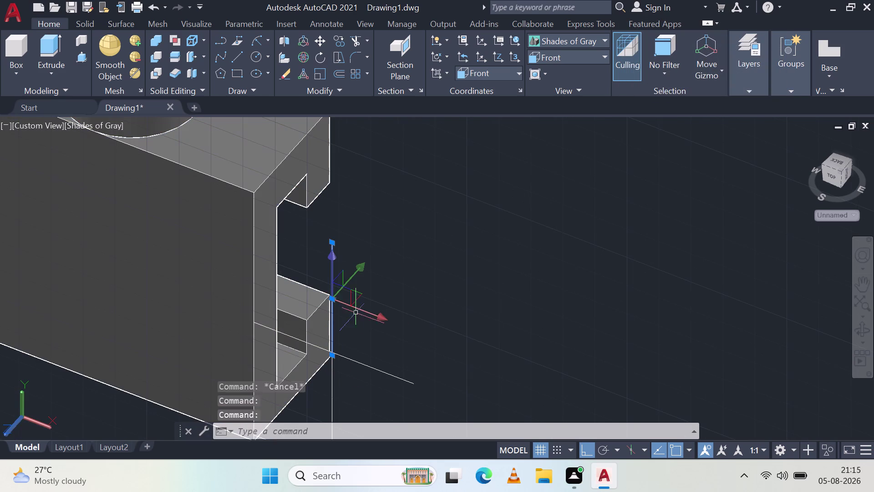
Erase the short vertical construction line beside the C-slot's lower corner.
key(Delete)
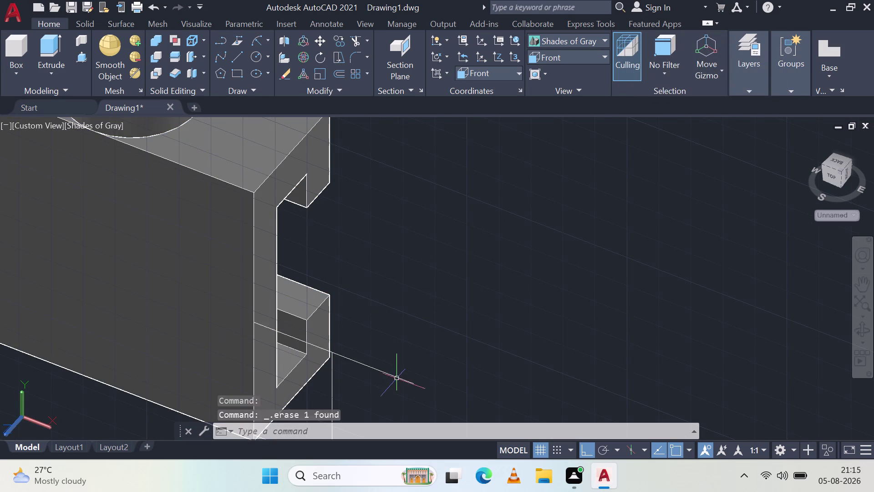
click(396, 379)
key(Delete)
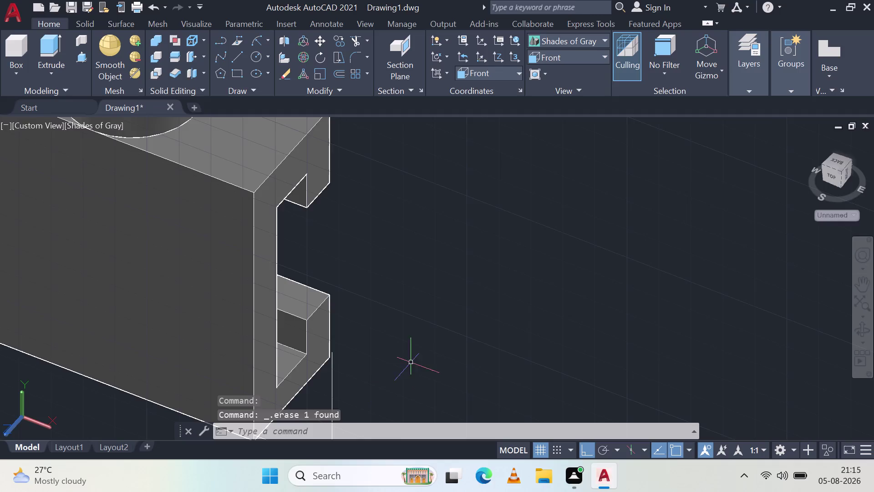
Orbit around the bracket to inspect the C-slot side and the front face.
middle_drag(431, 337, 403, 295)
middle_drag(368, 282, 405, 266)
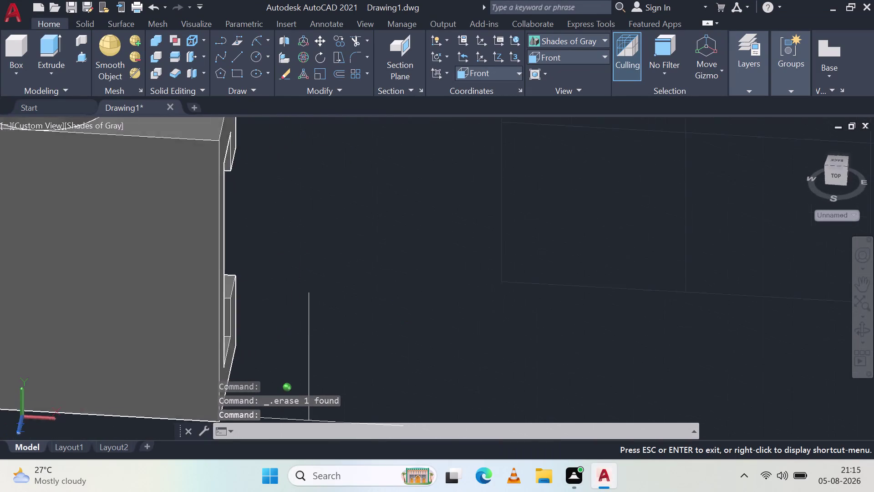
middle_drag(404, 267, 424, 212)
scroll(down, 3)
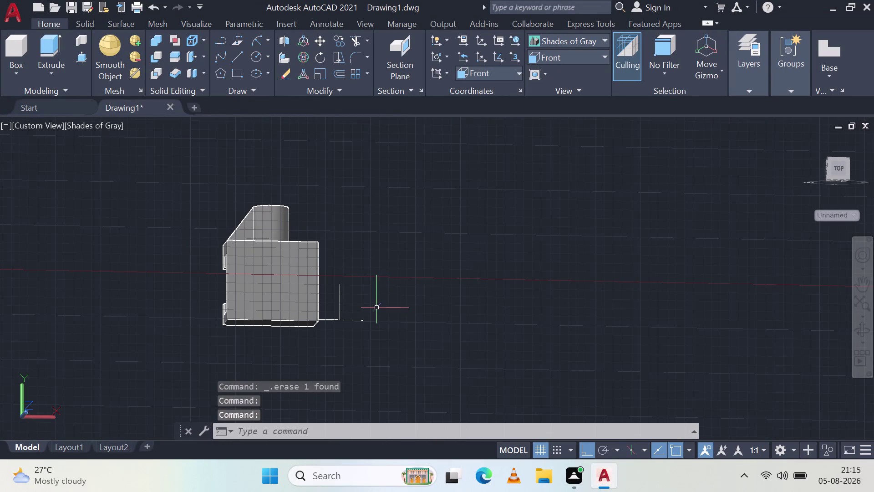
middle_drag(377, 307, 224, 300)
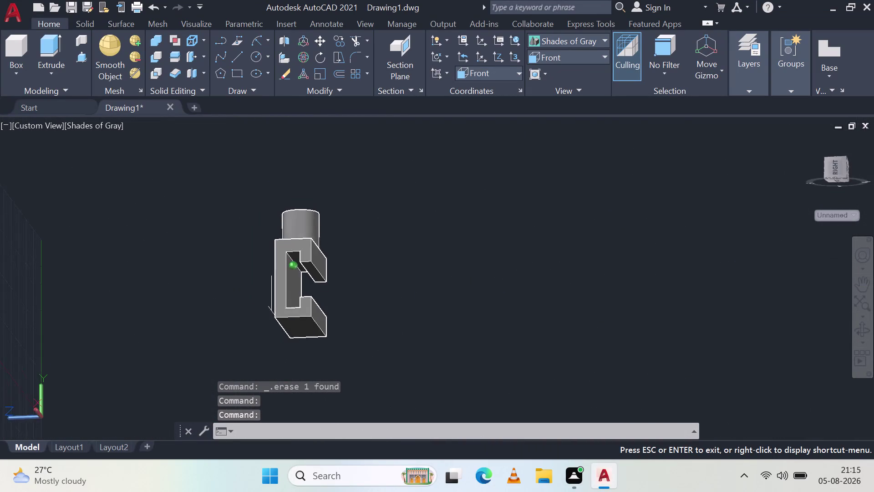
middle_drag(224, 300, 227, 278)
scroll(up, 3)
middle_drag(317, 268, 325, 306)
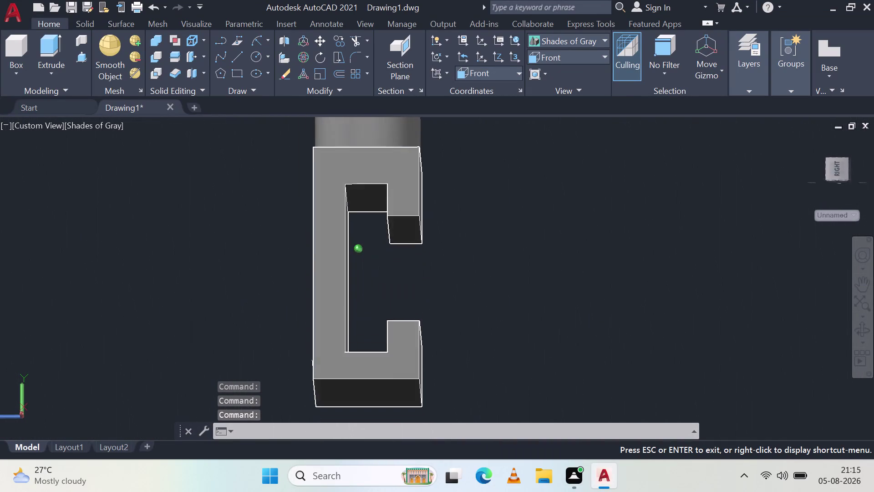
middle_drag(325, 306, 448, 354)
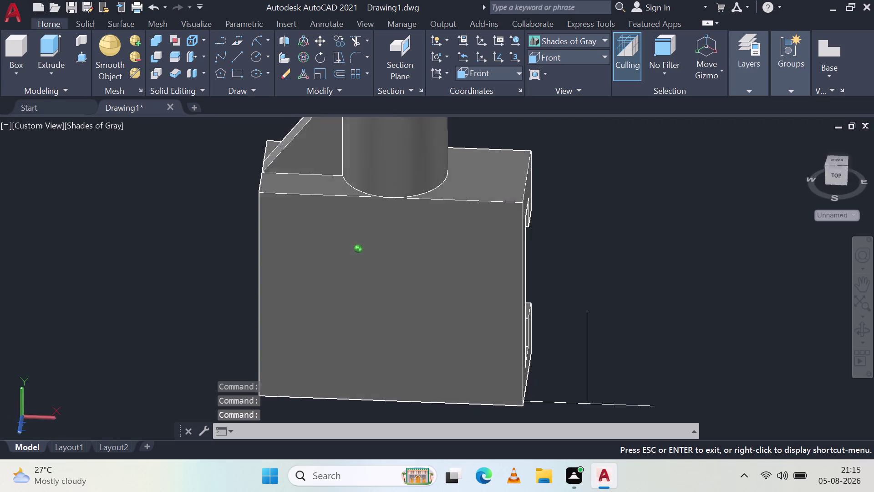
middle_drag(448, 354, 297, 297)
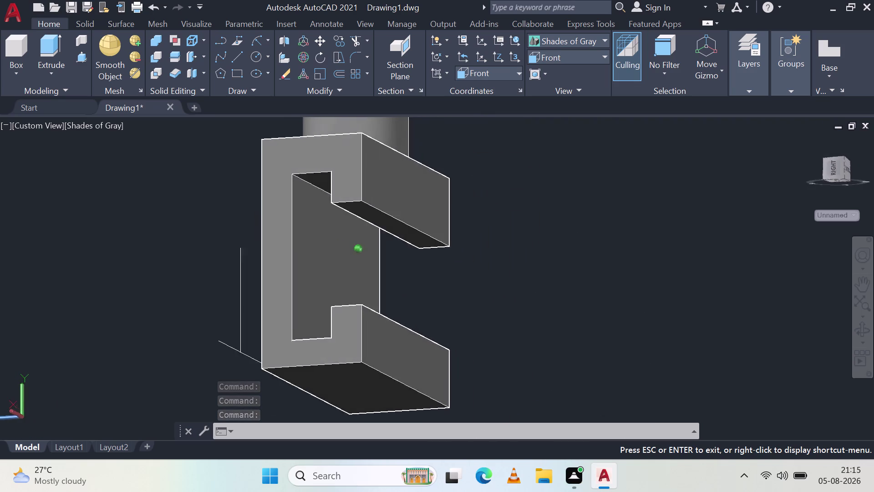
middle_drag(297, 298, 467, 337)
Start a dimension on the vertical guide line, then cancel it.
text(dim)
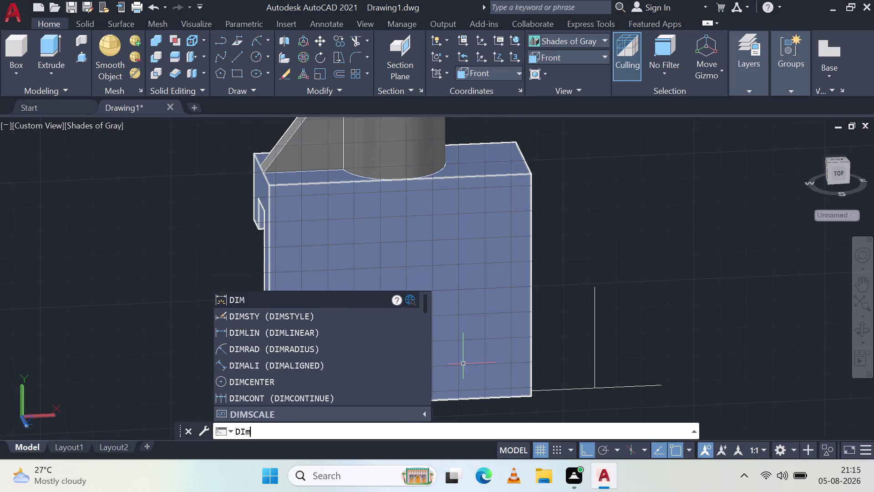
click(247, 298)
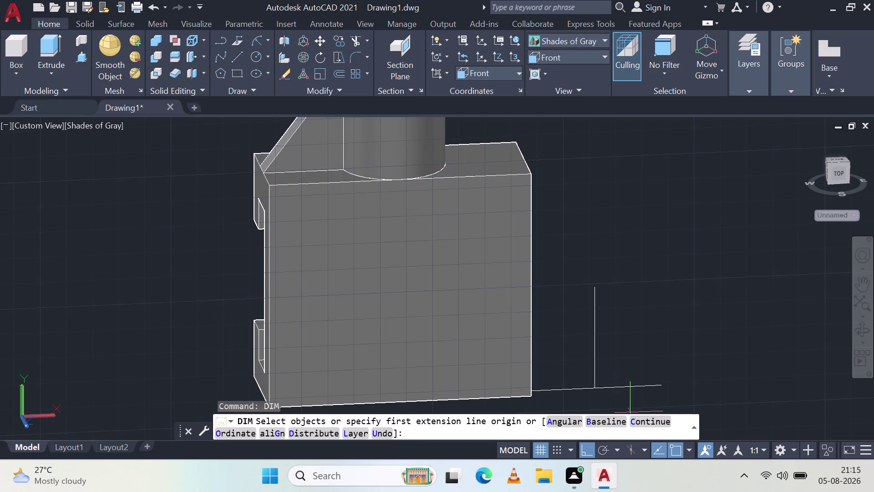
click(593, 376)
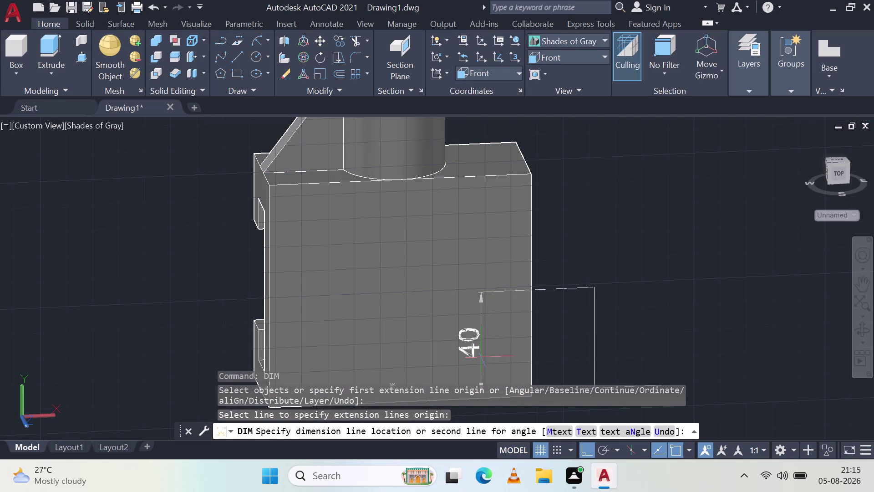
key(Escape)
Draw a 40-unit line straight up from the vertical line's top endpoint.
click(229, 53)
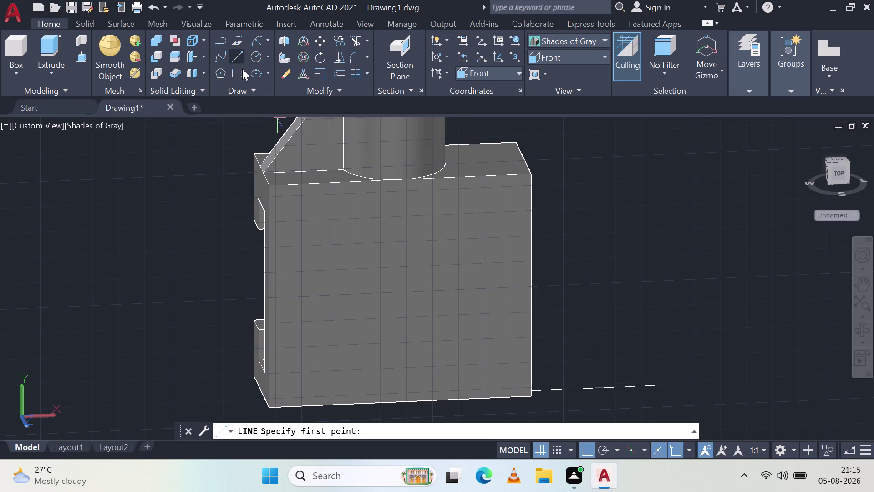
click(598, 288)
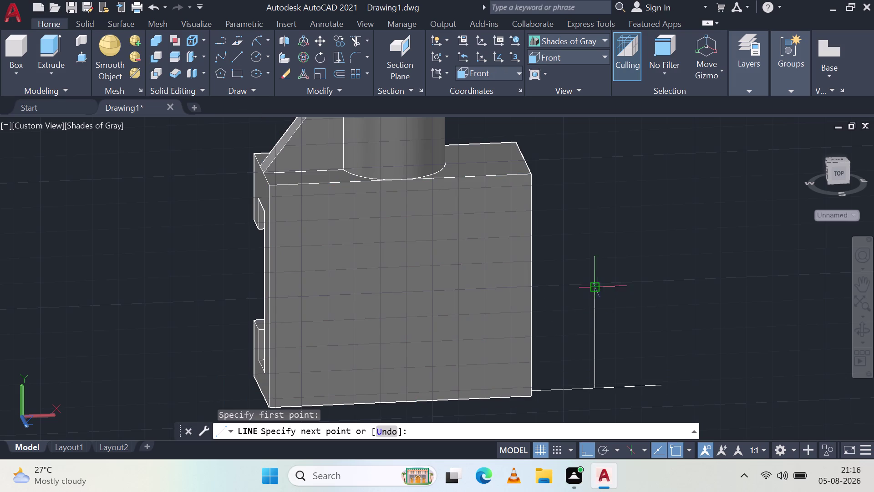
text(4)
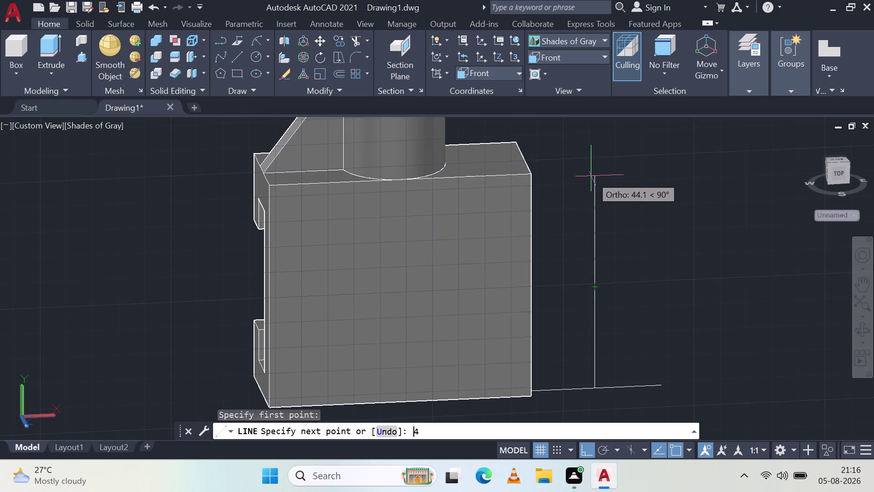
text(0)
key(Return)
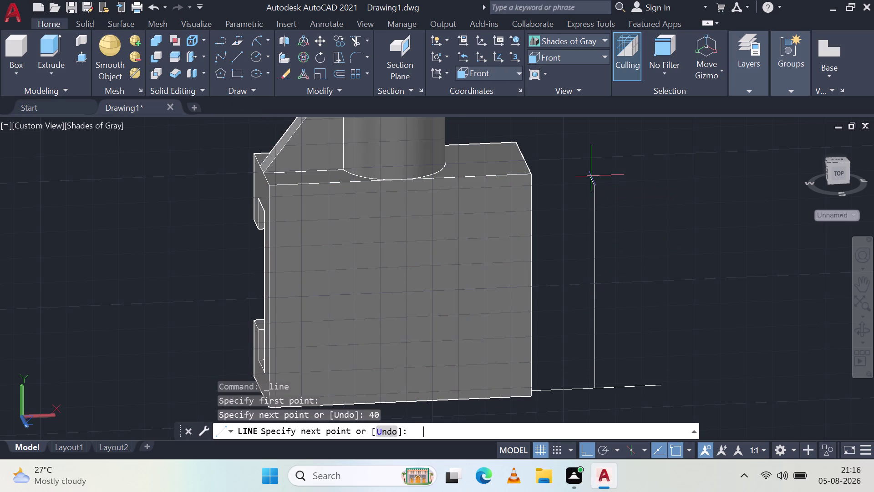
key(Escape)
Orbit to inspect the side and C-slot, then select the short base line.
middle_drag(662, 314, 598, 314)
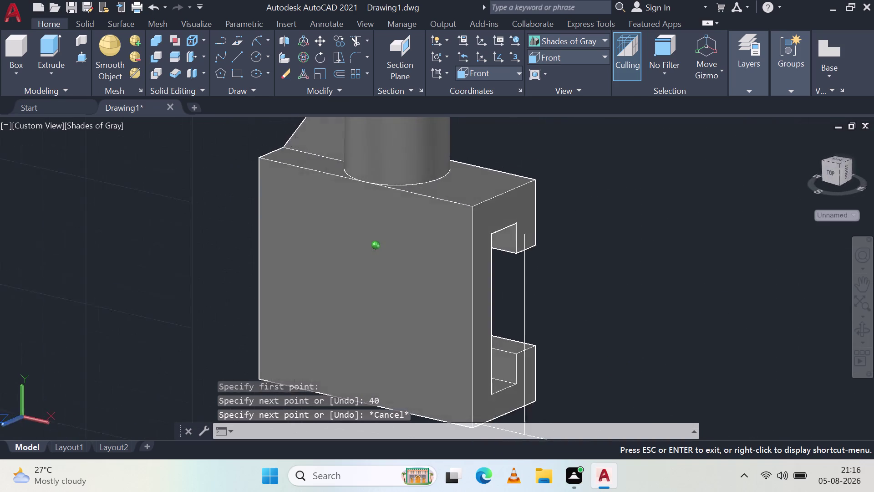
middle_drag(598, 314, 526, 284)
scroll(down, 3)
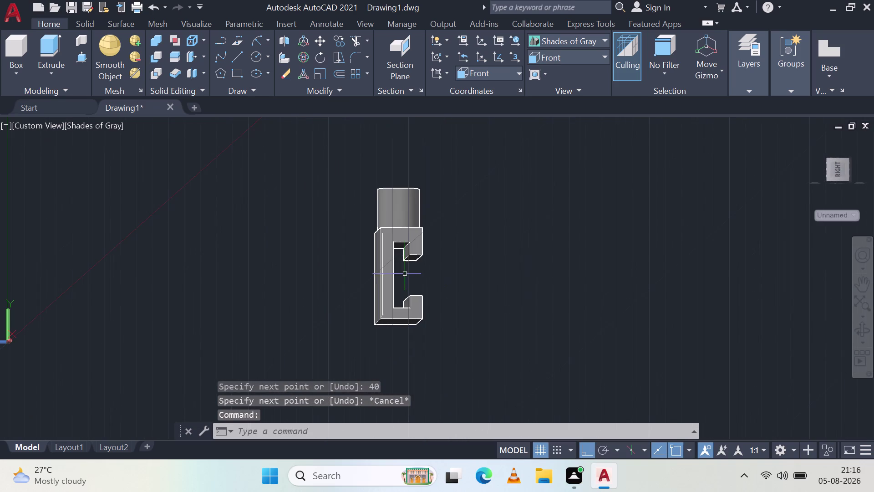
middle_drag(303, 293, 425, 311)
scroll(up, 3)
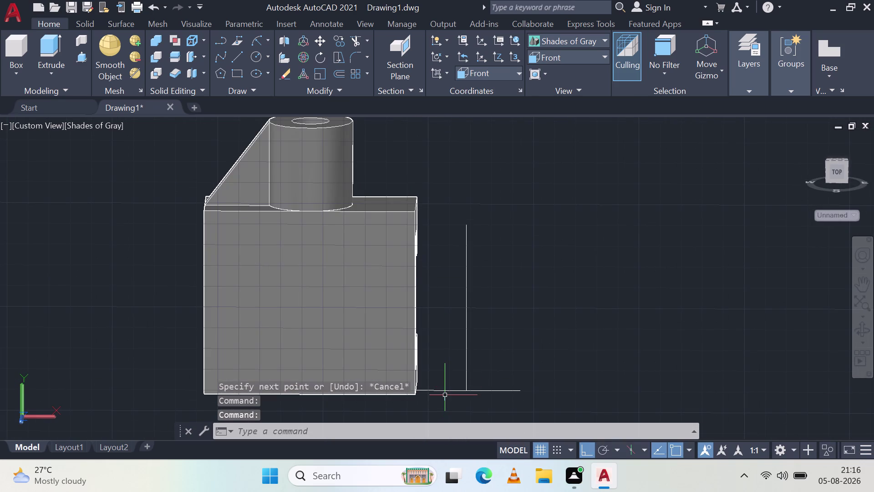
click(446, 392)
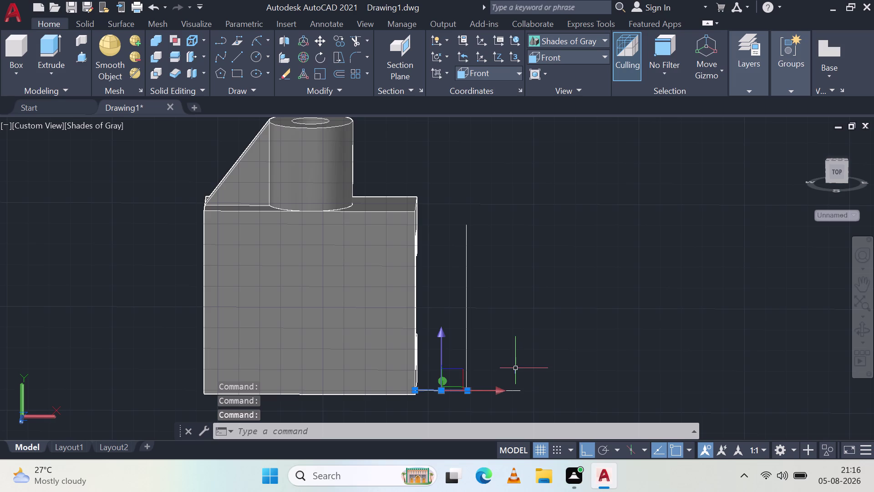
Delete the stray line, then abandon a move of the bottom horizontal line.
key(Delete)
scroll(up, 3)
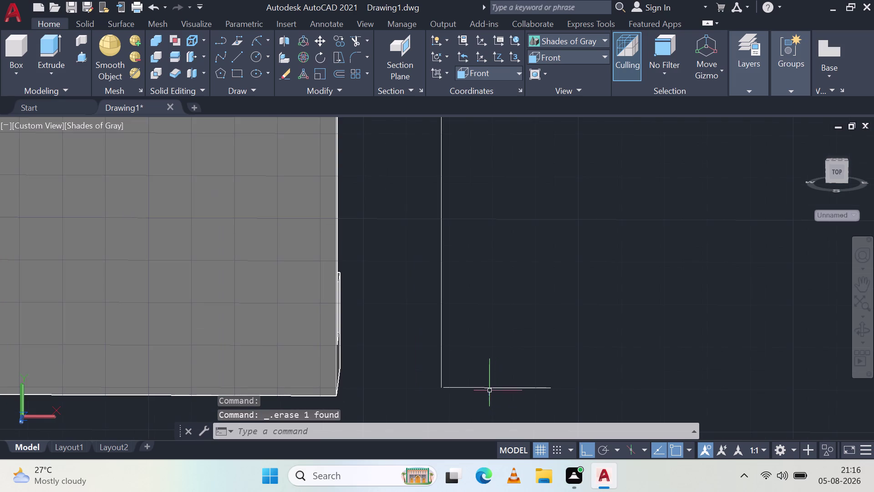
scroll(up, 3)
click(470, 386)
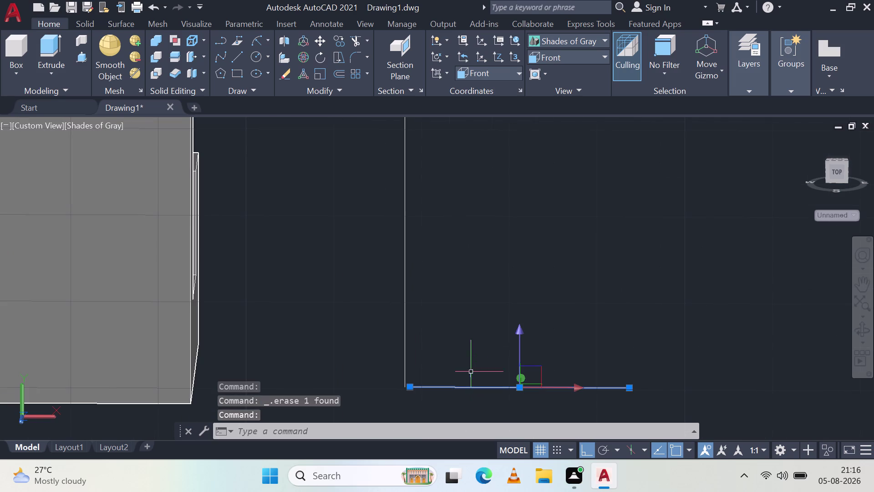
click(319, 39)
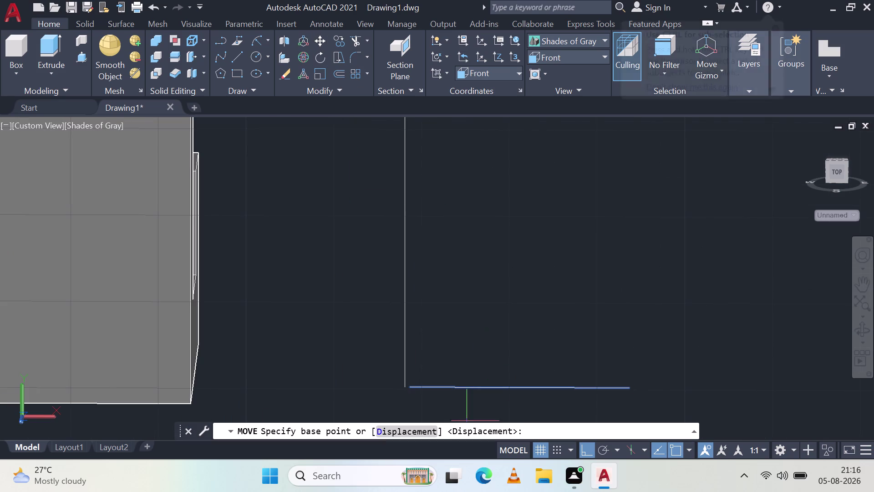
click(410, 389)
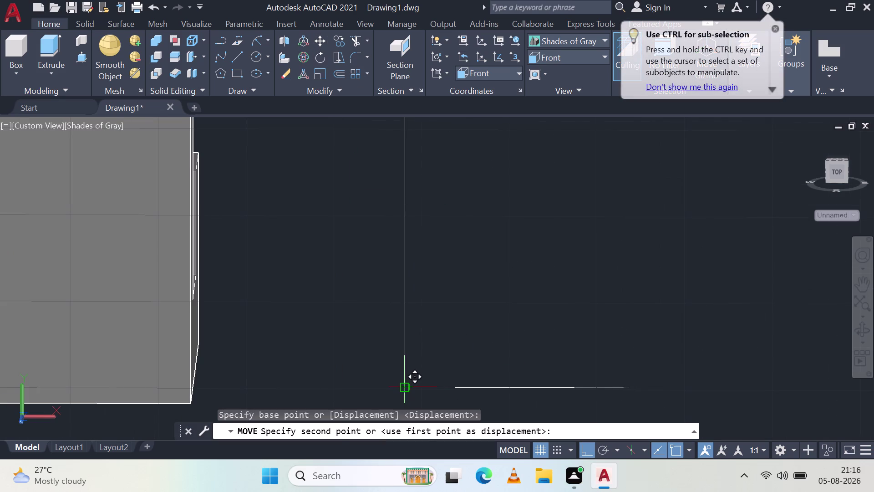
click(400, 389)
key(Escape)
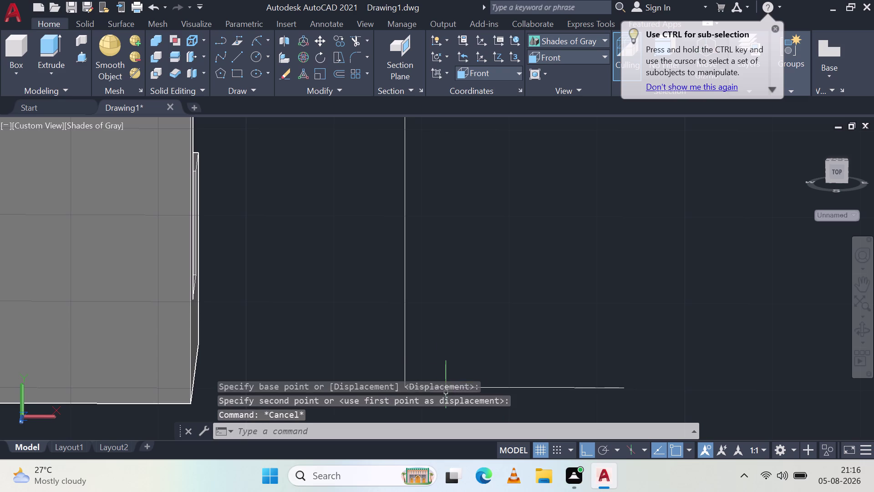
Orbit to inspect the lines, set the Front preset view, and select the bottom line.
scroll(down, 3)
middle_drag(499, 353, 426, 320)
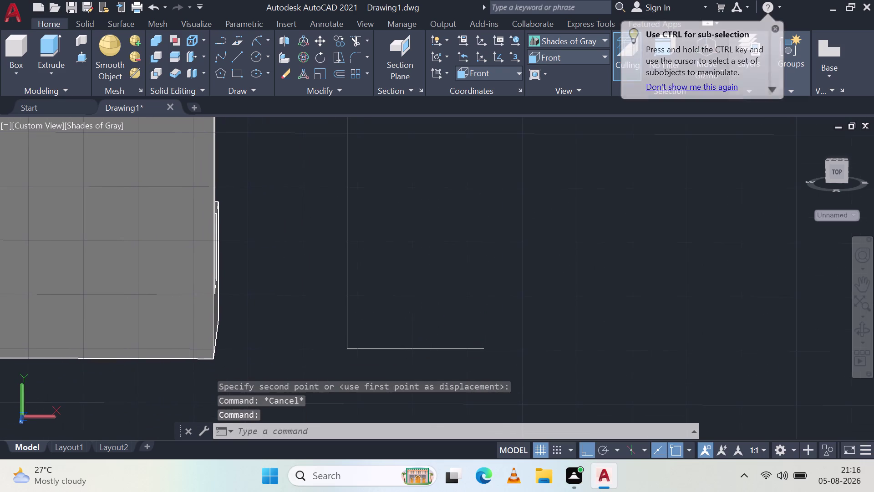
middle_drag(454, 309, 326, 316)
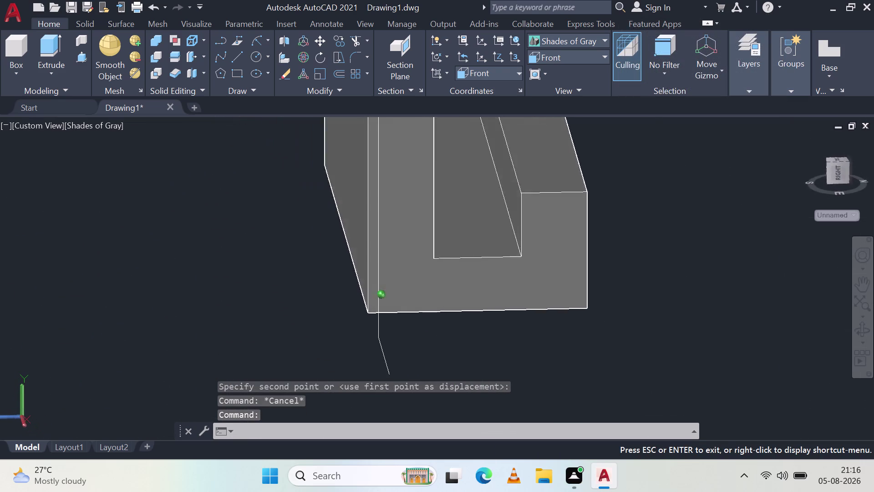
middle_drag(326, 317, 425, 311)
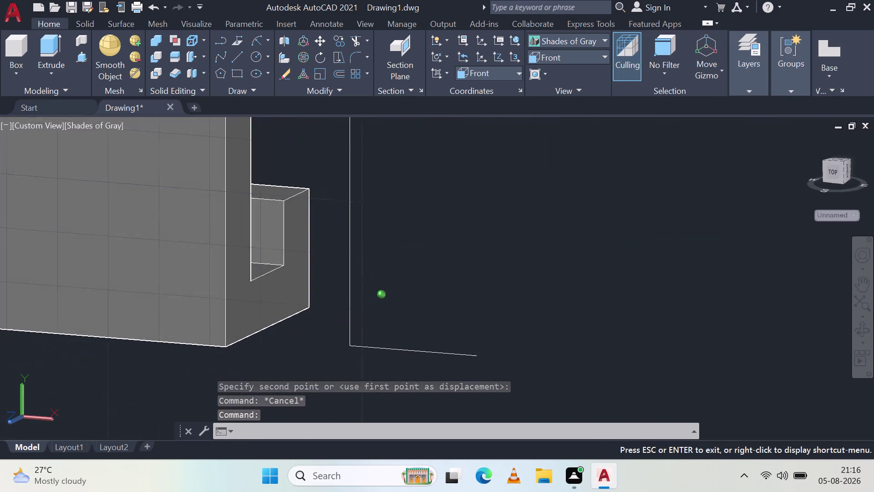
middle_drag(425, 311, 443, 305)
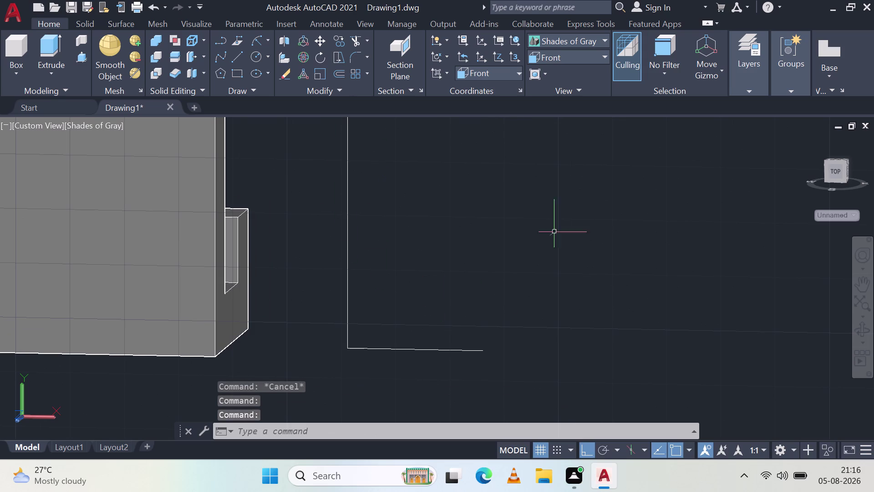
click(544, 59)
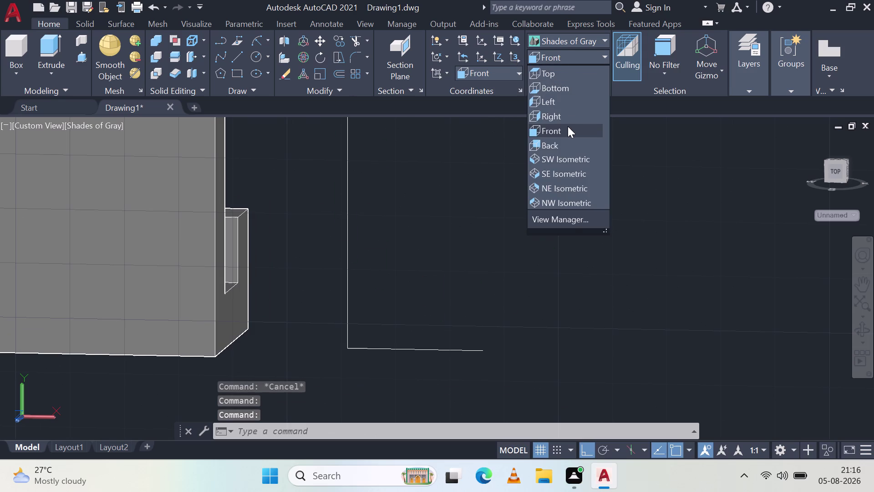
click(568, 126)
middle_drag(580, 284, 508, 141)
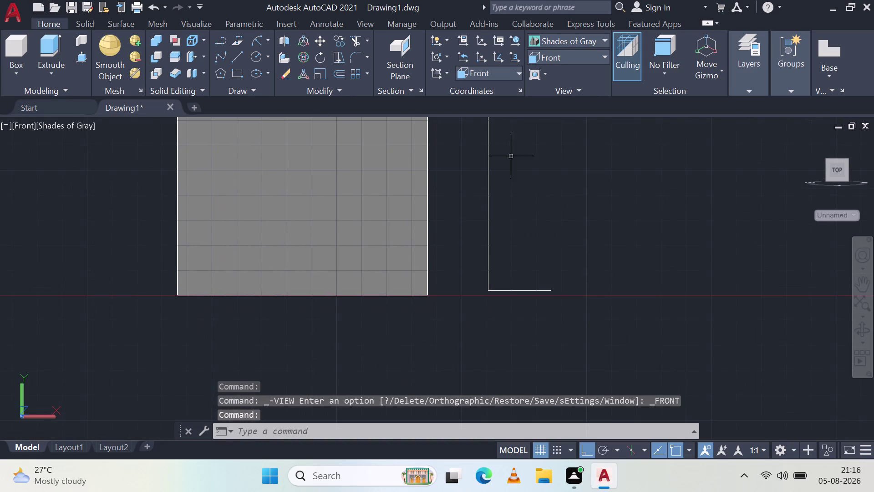
click(524, 290)
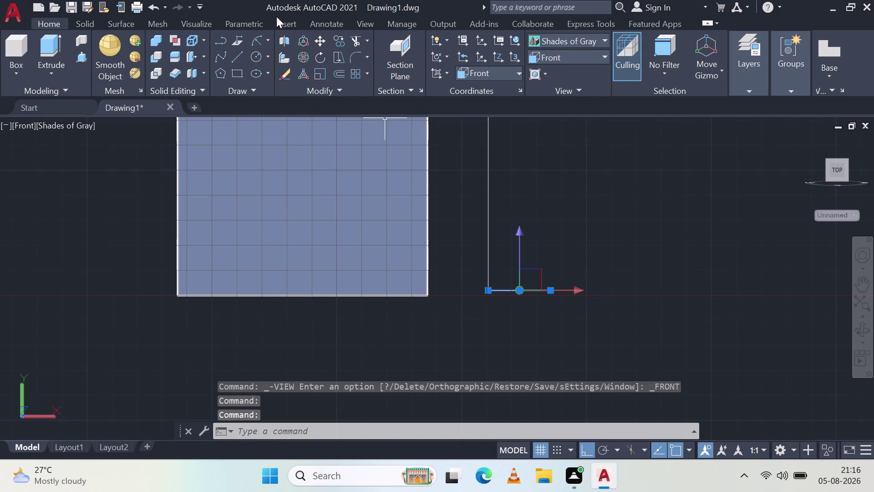
Move the bottom horizontal line so its left end sits at the block's lower-right corner.
click(317, 40)
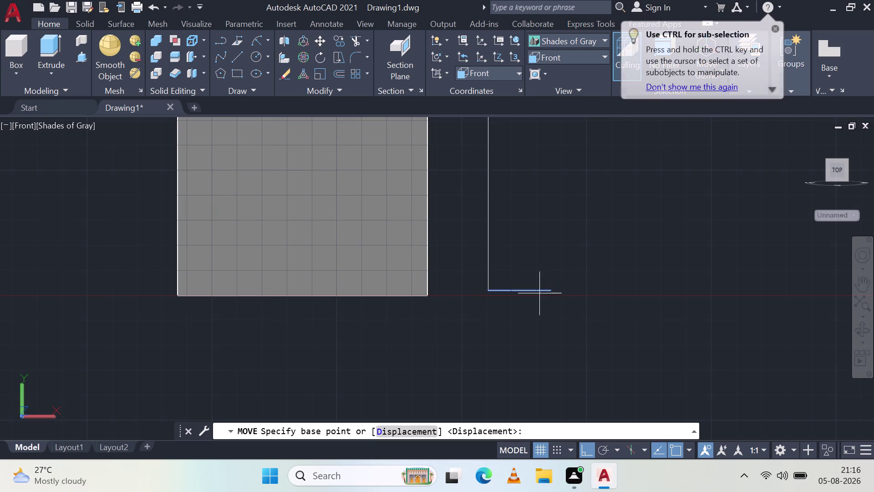
click(554, 291)
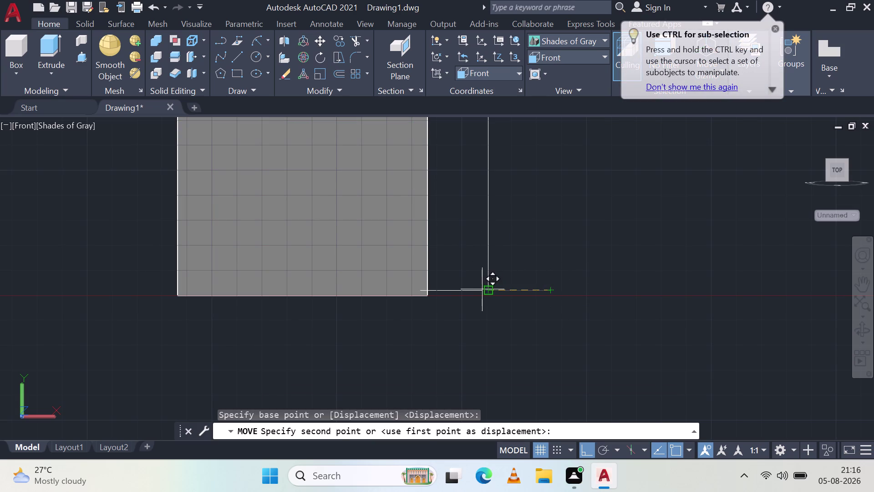
click(489, 291)
key(Escape)
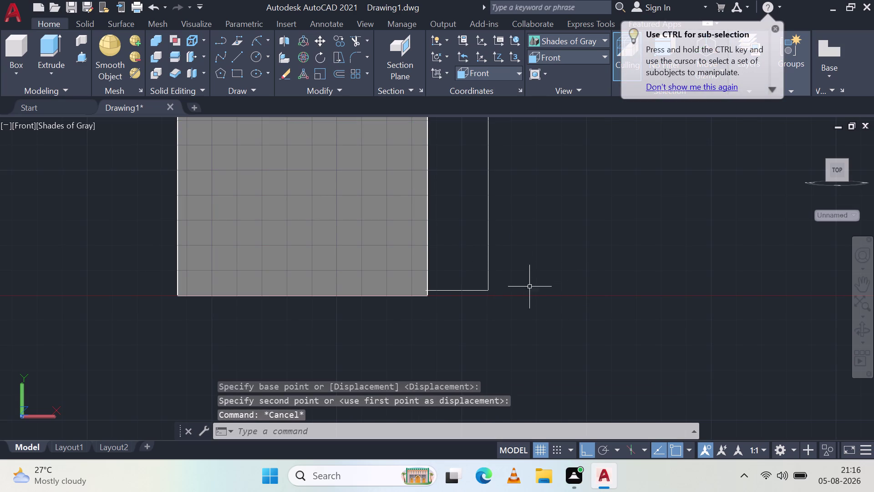
Copy the bottom line rightward from the block corner so it extends past the vertical line.
click(338, 43)
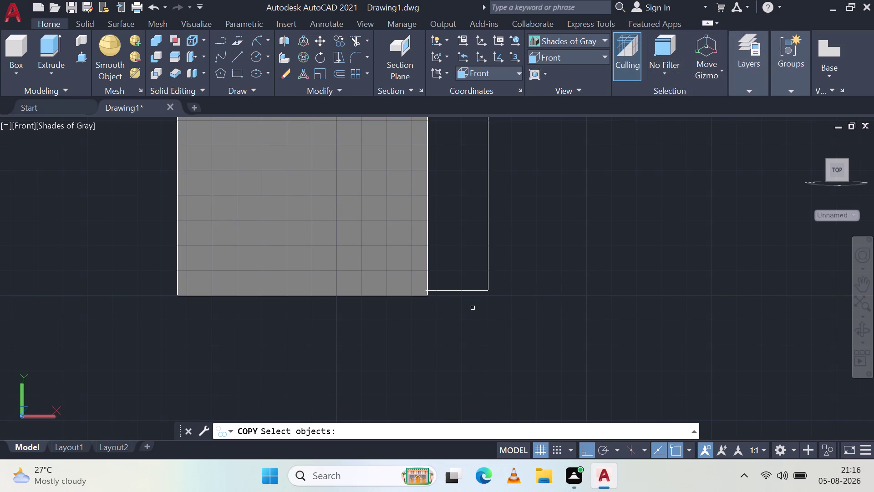
click(473, 291)
key(space)
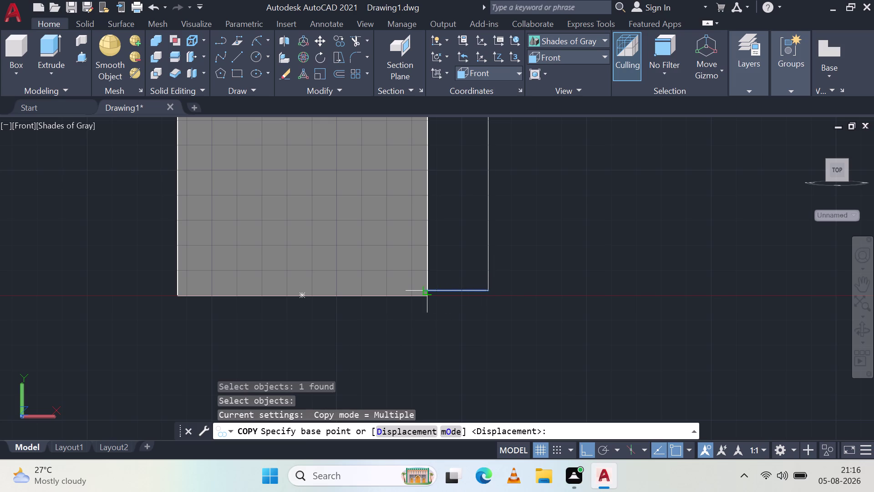
scroll(up, 3)
scroll(up, 3)
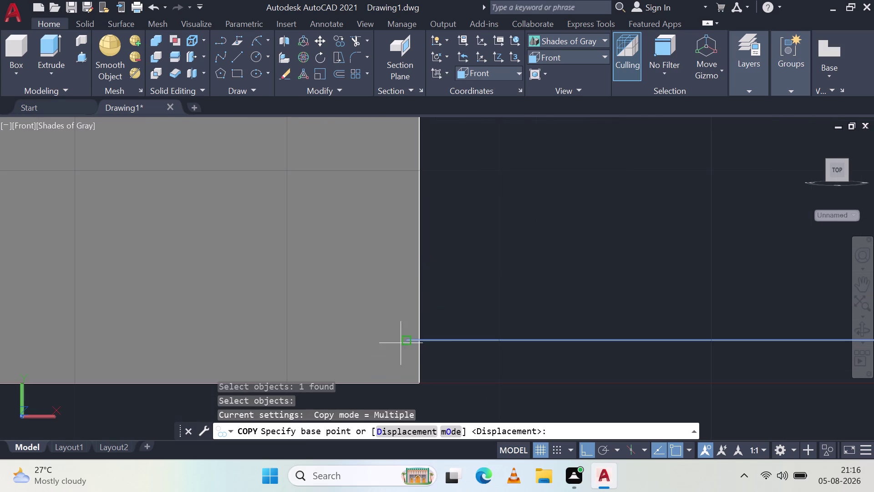
click(404, 339)
scroll(down, 3)
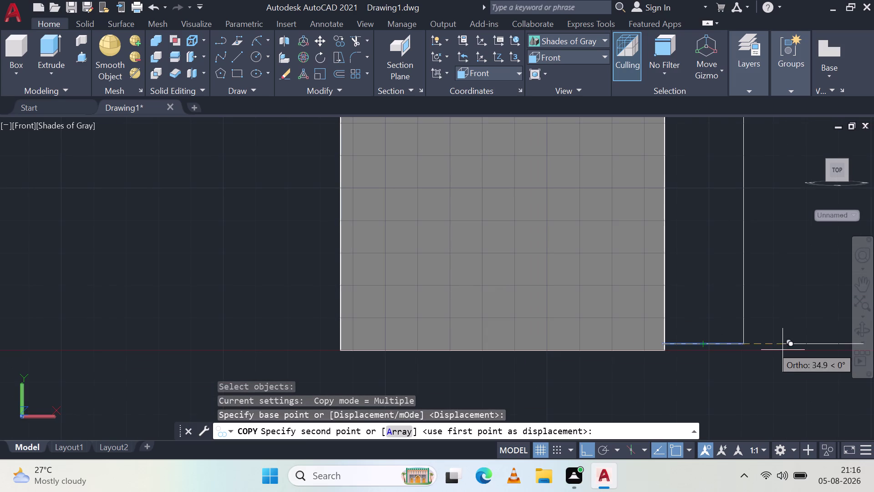
click(743, 343)
key(Escape)
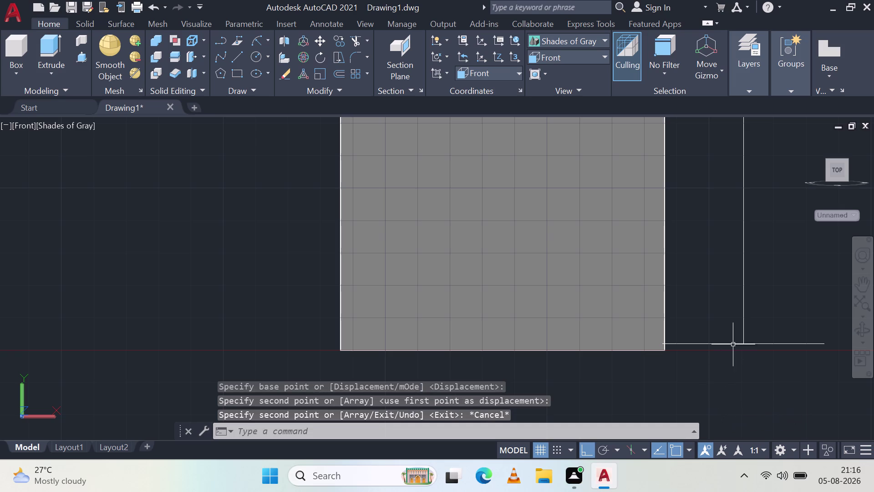
scroll(up, 3)
scroll(down, 3)
scroll(down, 3)
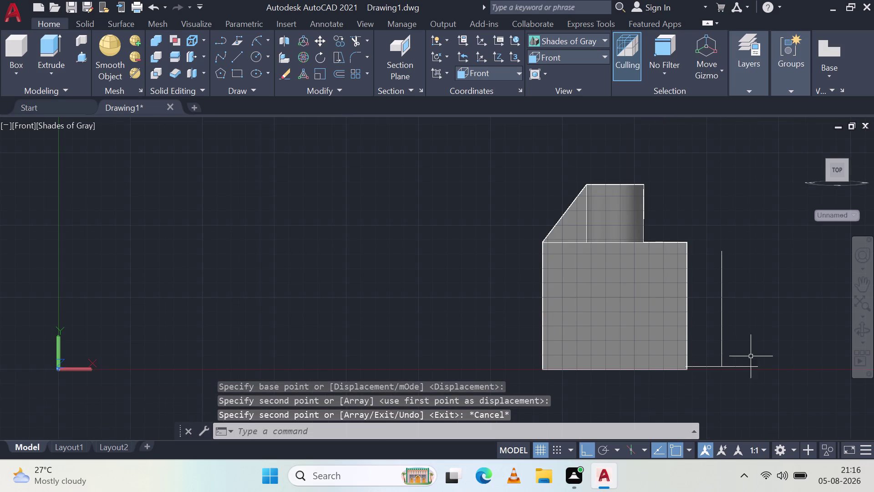
middle_drag(761, 344, 609, 335)
Start a DIM dimension, cancel it, and orbit the model back toward the front.
key(d)
key(i)
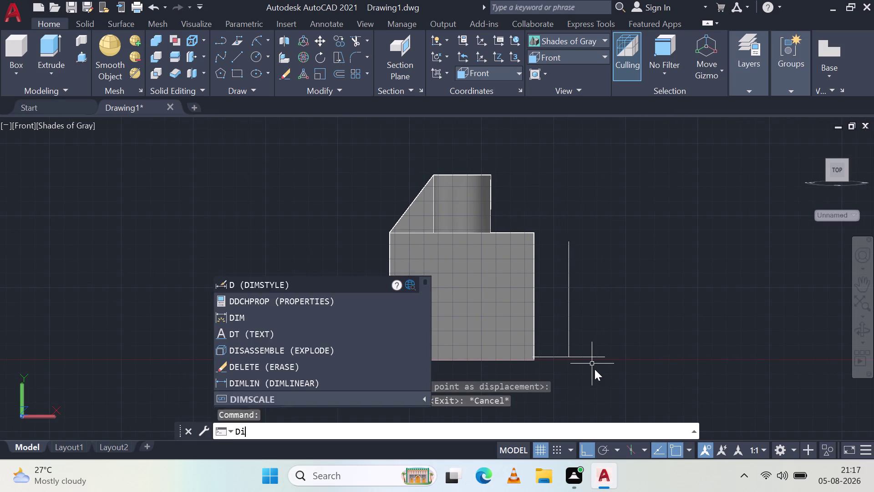
text(m)
key(space)
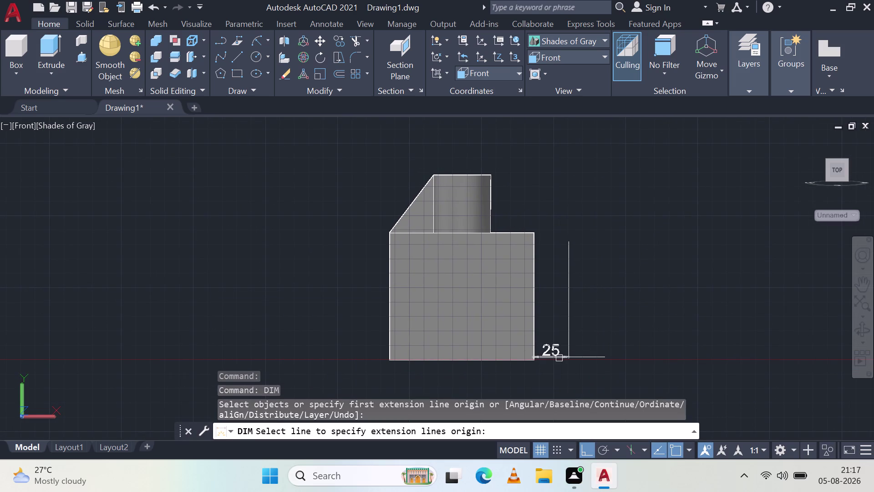
scroll(up, 3)
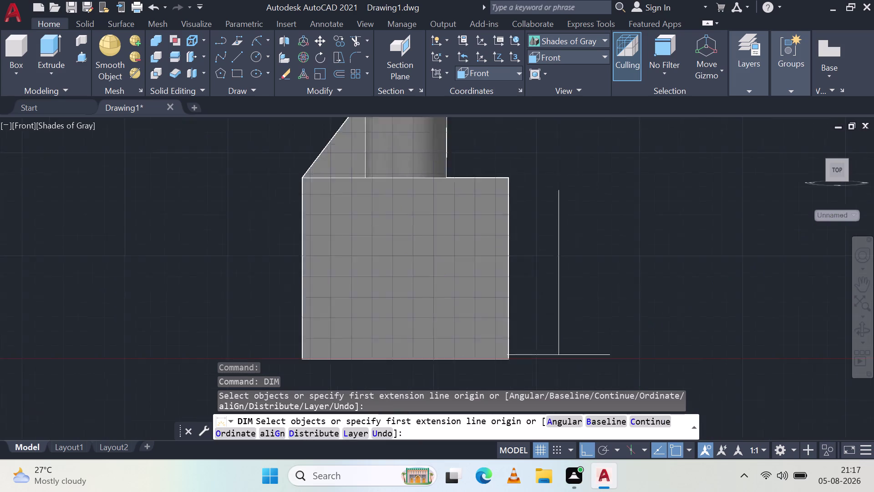
scroll(up, 3)
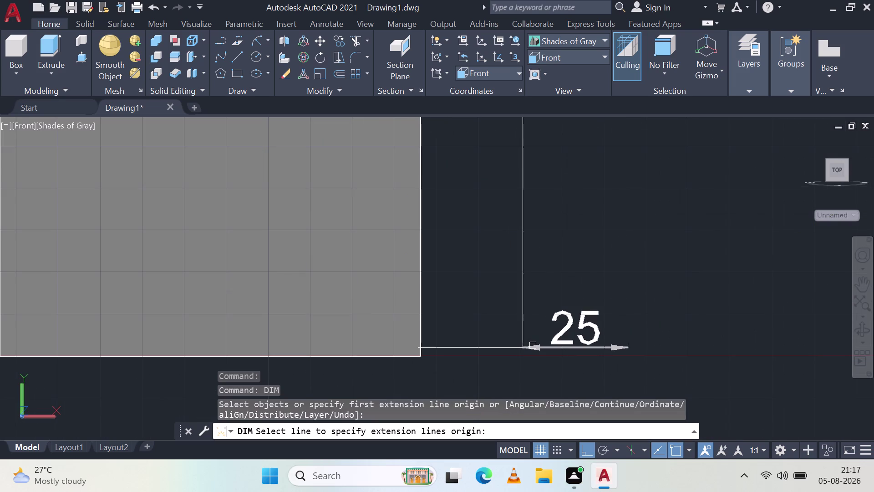
key(Escape)
scroll(down, 3)
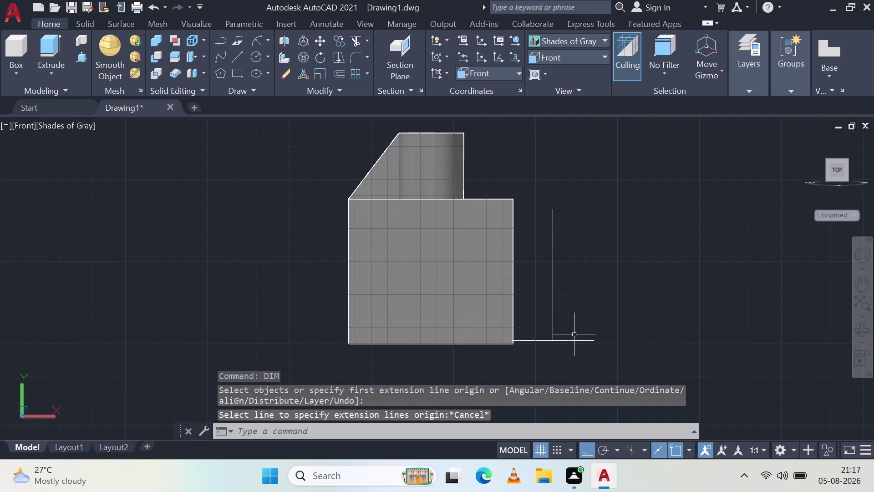
scroll(up, 3)
scroll(down, 3)
middle_drag(590, 265, 546, 291)
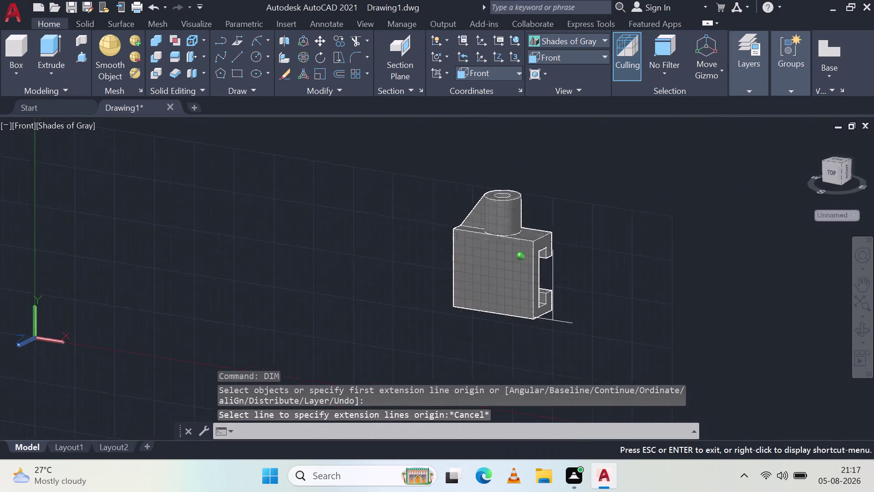
middle_drag(546, 290, 591, 290)
Copy the base line right of the block from the vertical line's foot to its top.
click(578, 316)
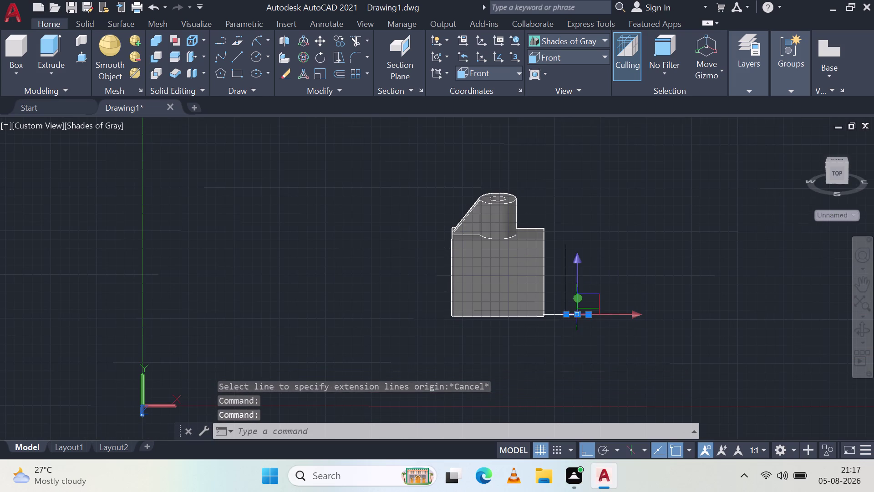
click(333, 40)
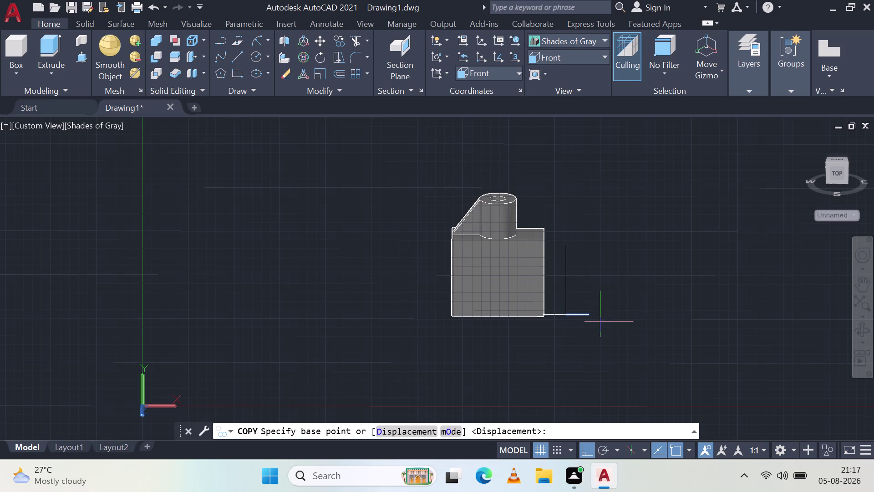
scroll(up, 3)
click(527, 296)
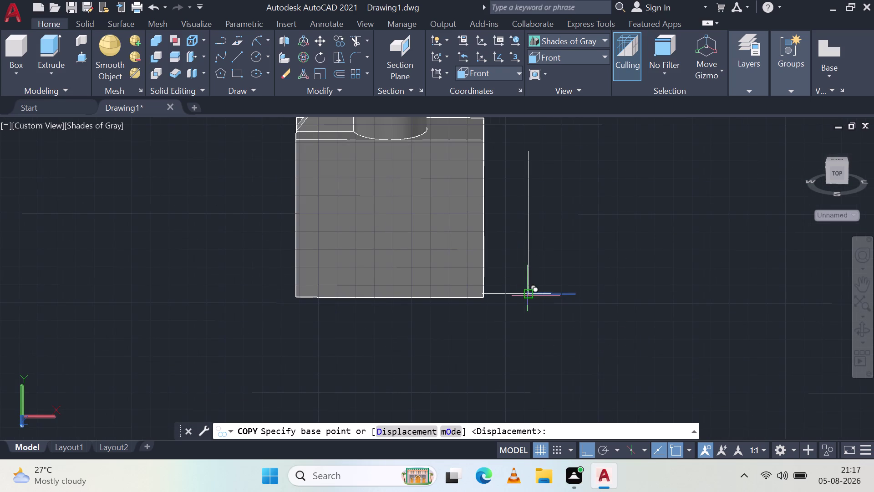
click(529, 152)
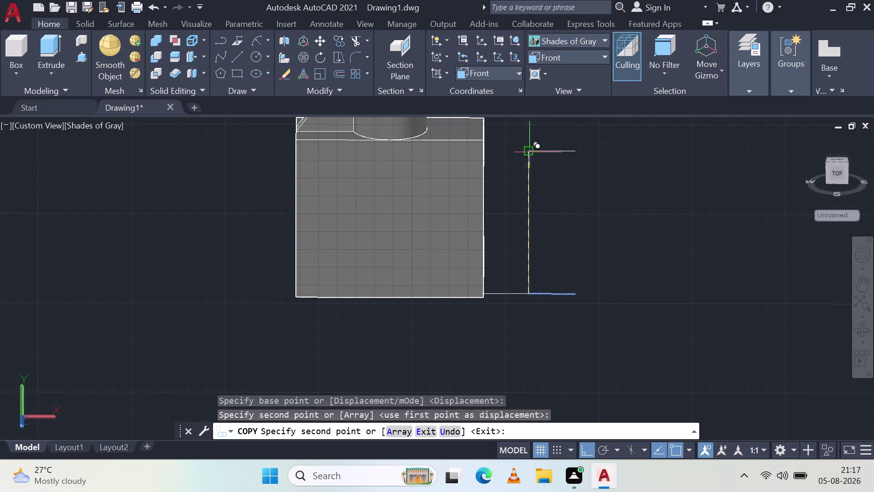
key(Escape)
middle_drag(570, 233, 484, 250)
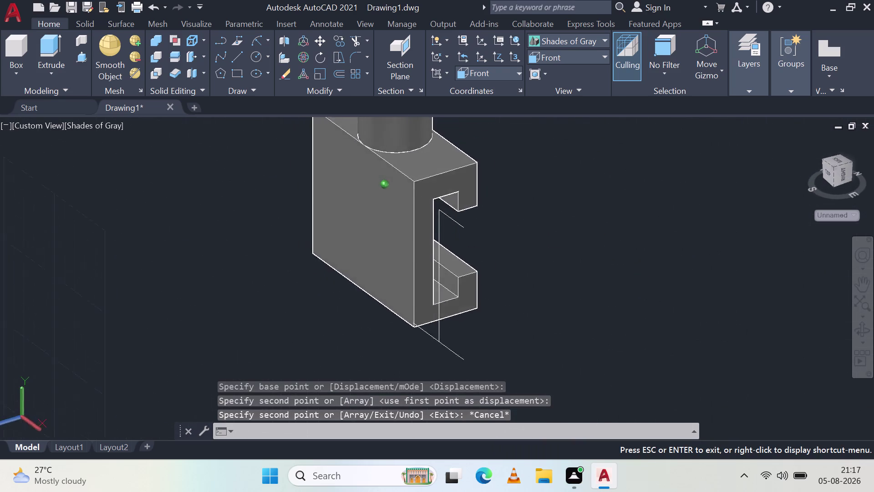
middle_drag(484, 250, 430, 259)
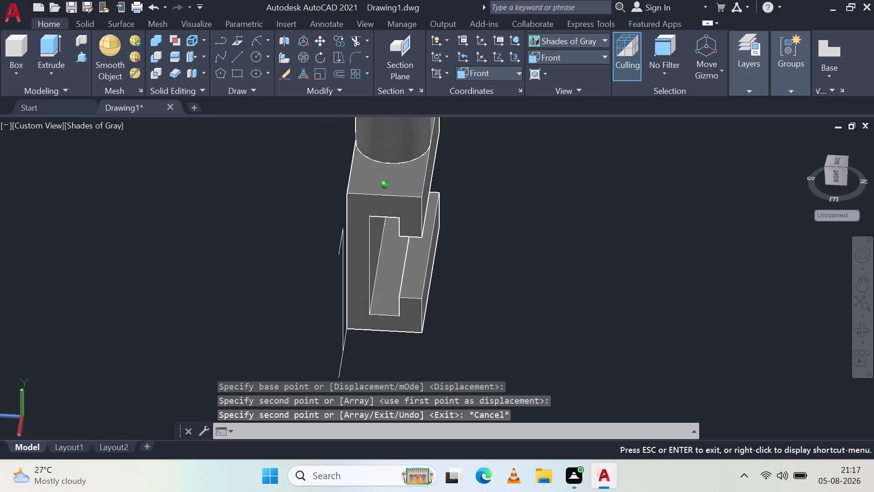
middle_drag(430, 260, 565, 242)
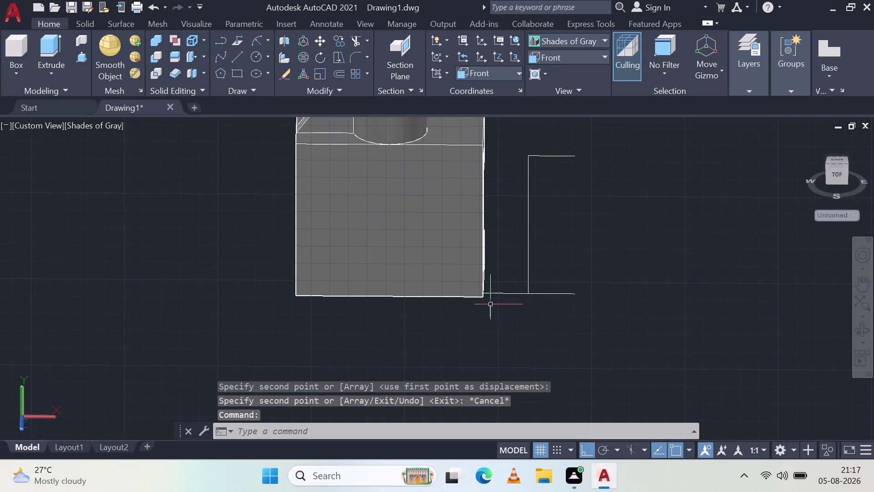
Copy the short base segment up to the top line as well.
click(504, 291)
click(506, 298)
click(507, 293)
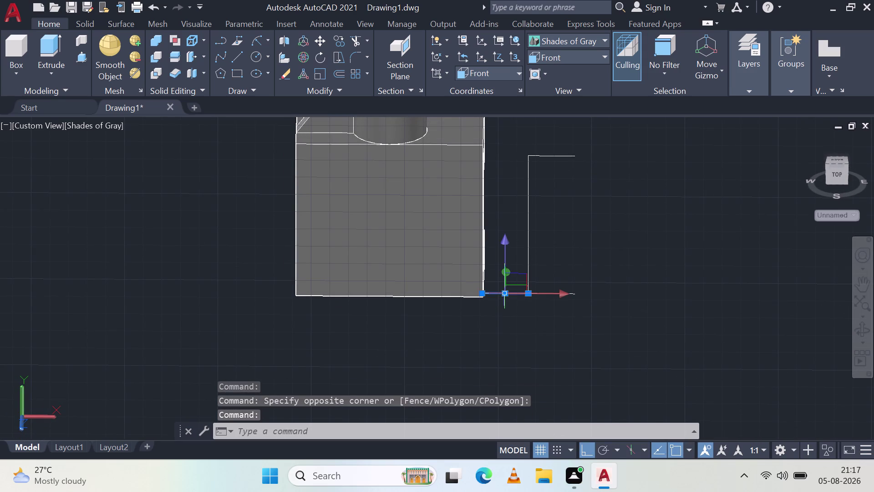
click(336, 40)
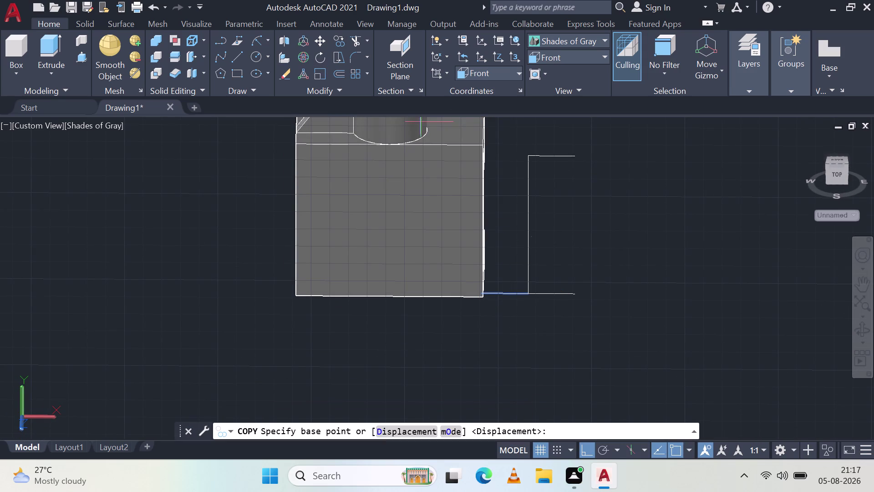
click(531, 296)
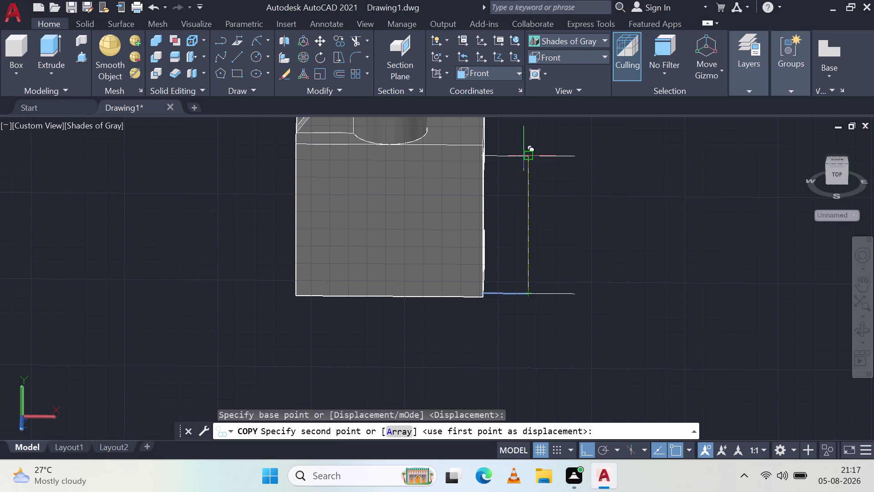
click(525, 155)
key(Escape)
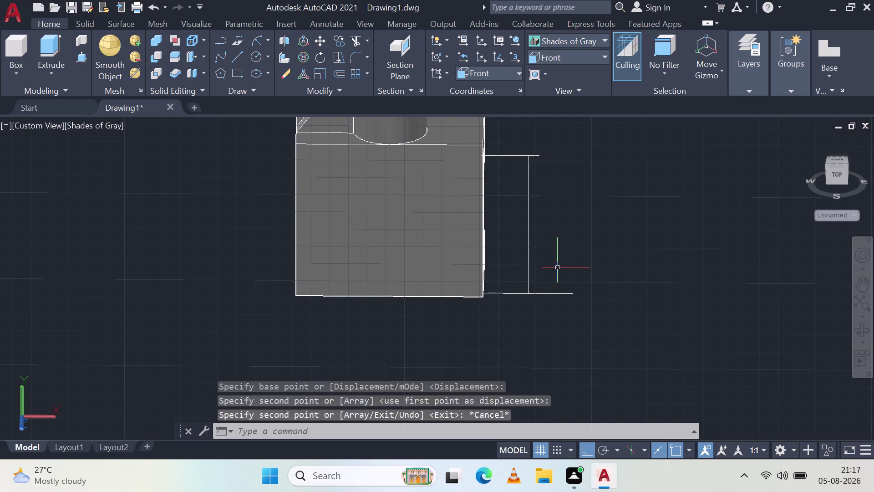
middle_drag(559, 264, 428, 251)
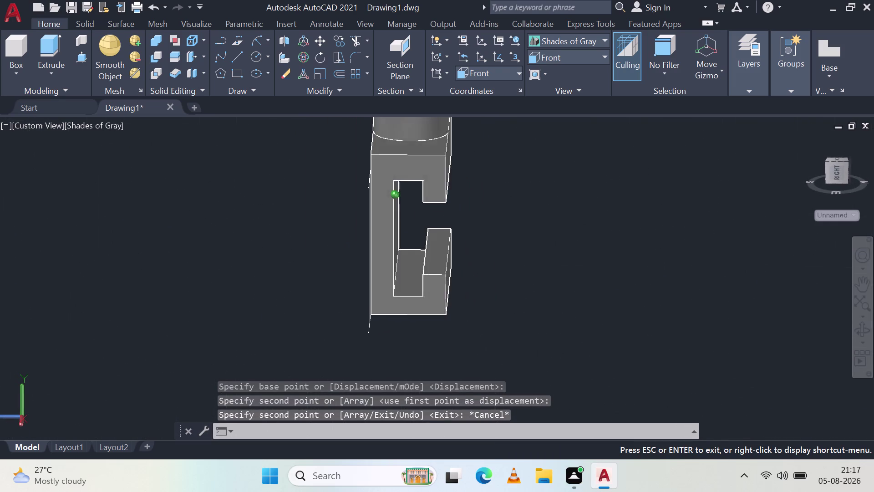
middle_drag(428, 251, 428, 249)
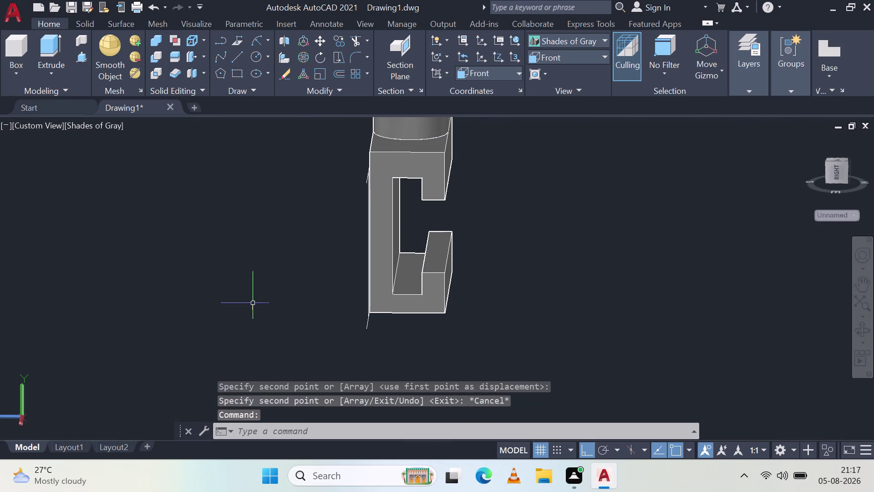
middle_drag(294, 284, 424, 279)
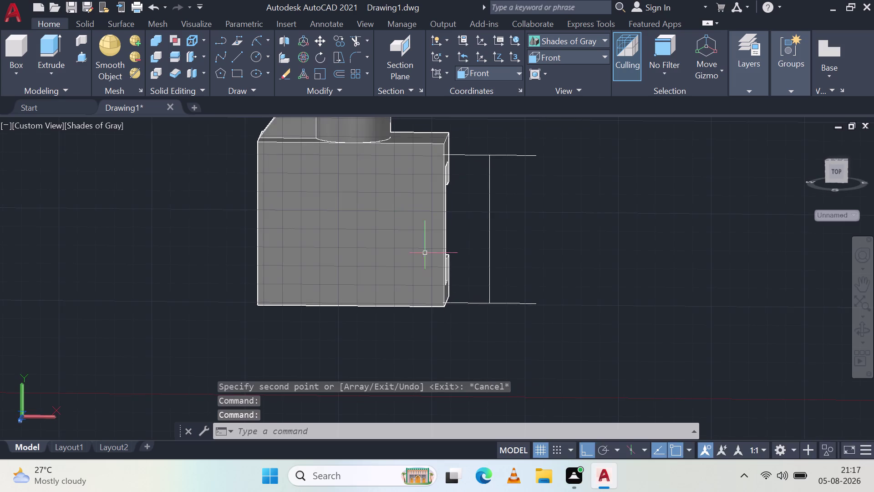
middle_drag(453, 230, 415, 291)
click(254, 35)
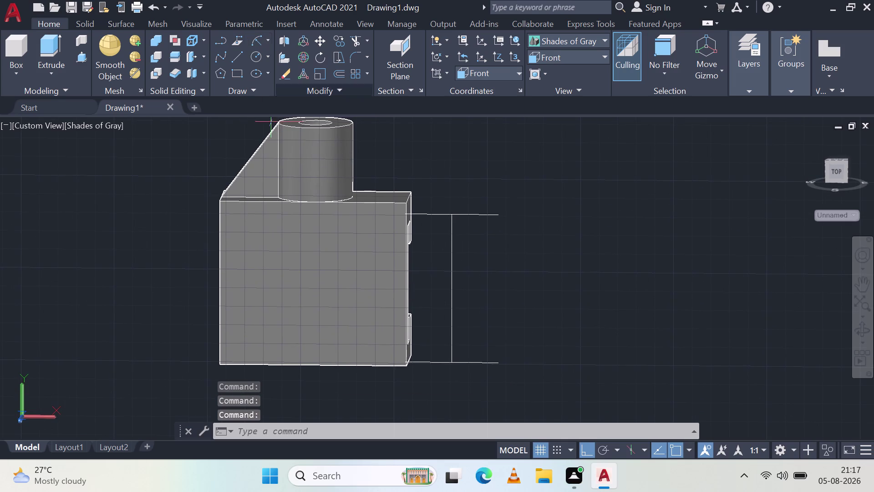
Draw a radius-25 arc from the top line's left endpoint to its right endpoint.
click(496, 216)
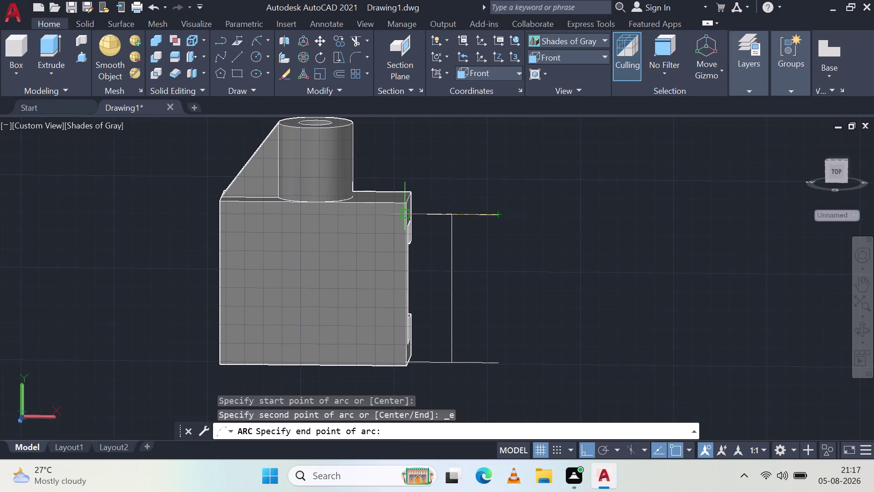
click(406, 213)
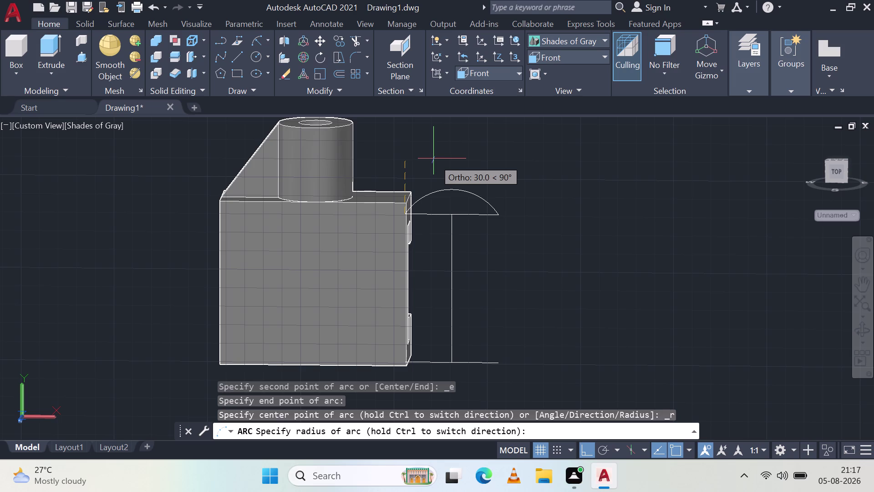
text(2)
text(5)
key(Return)
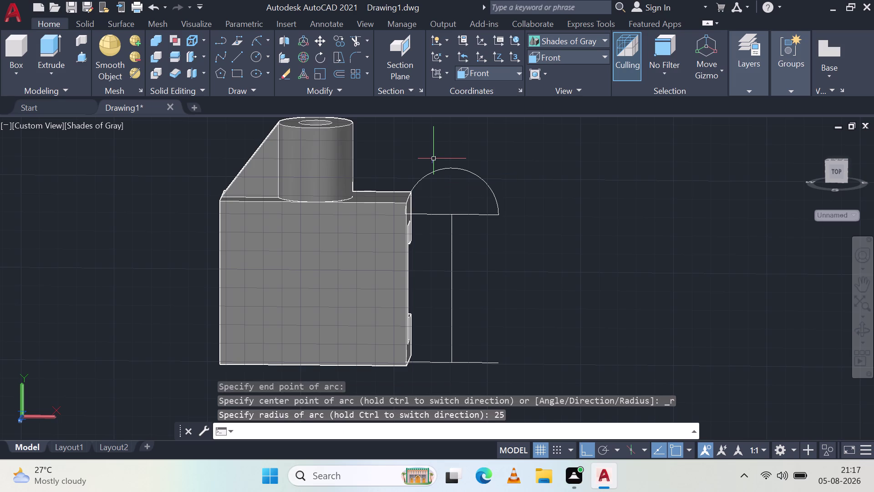
scroll(up, 3)
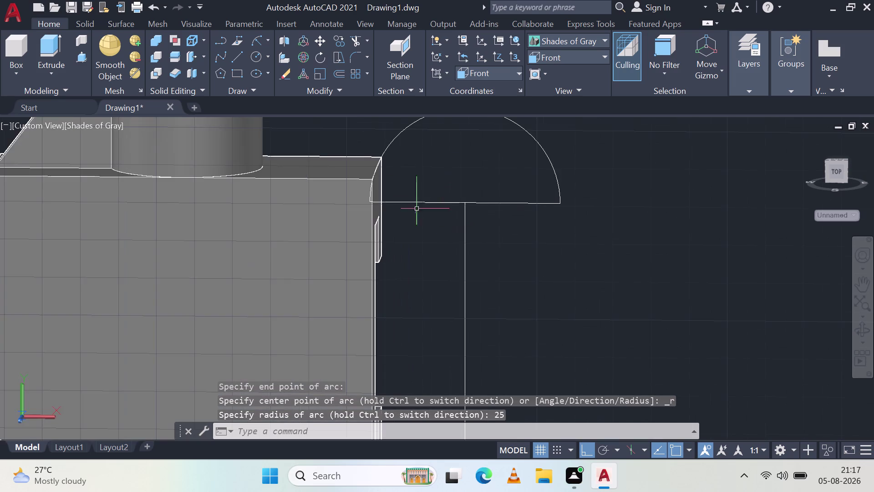
scroll(up, 3)
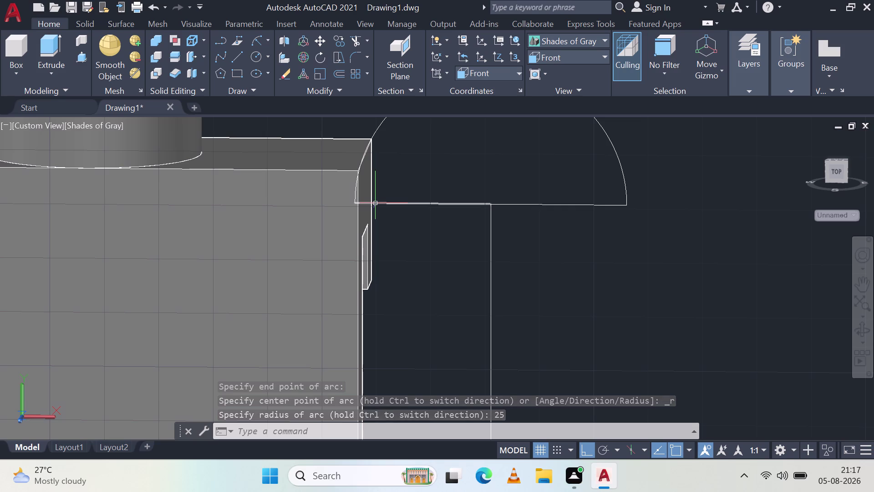
scroll(up, 3)
scroll(down, 3)
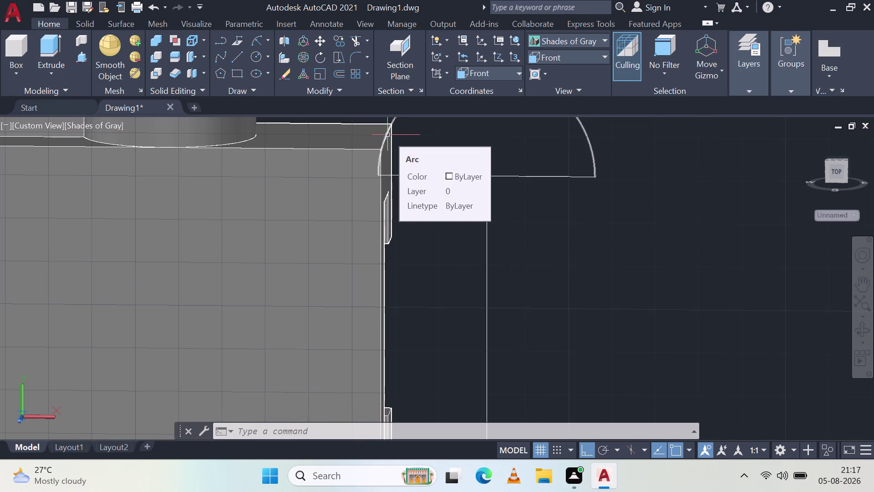
scroll(down, 3)
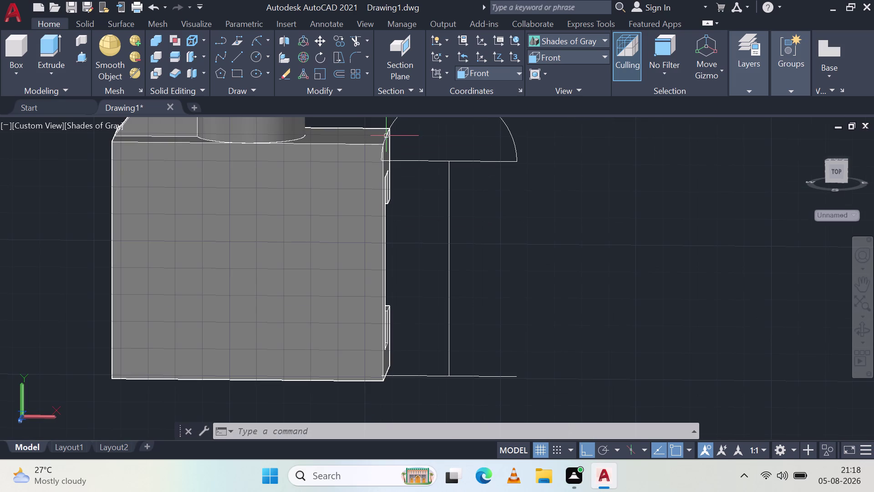
scroll(up, 3)
scroll(up, 3)
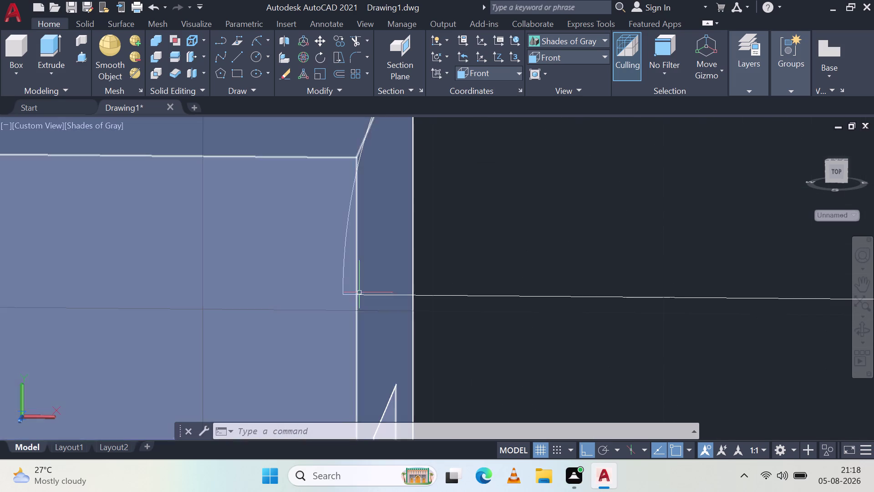
scroll(down, 3)
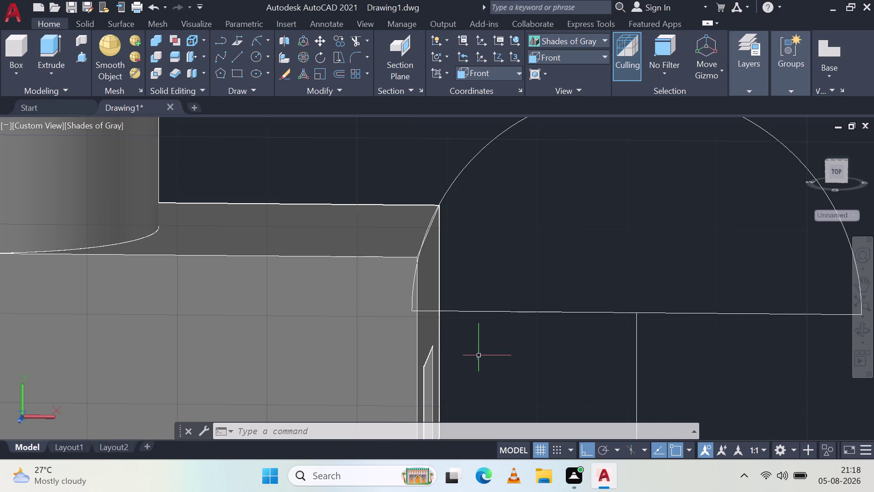
key(d)
key(i)
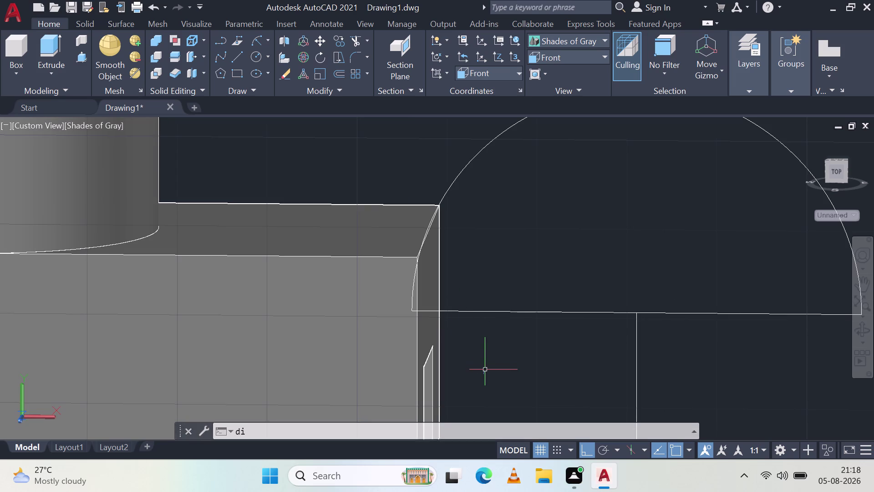
key(m)
key(space)
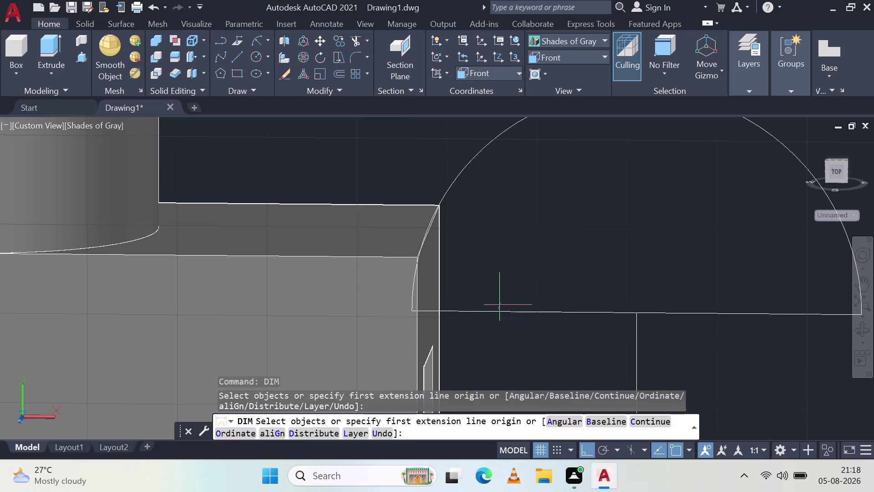
click(503, 310)
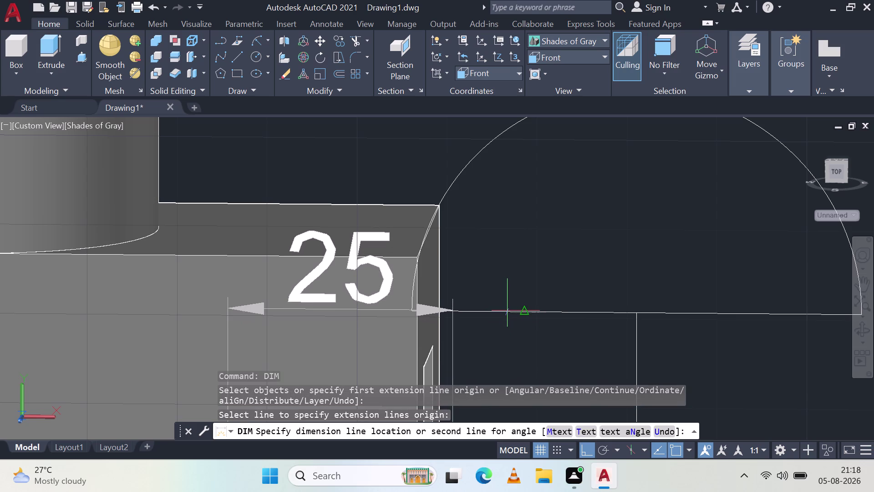
key(Escape)
scroll(down, 3)
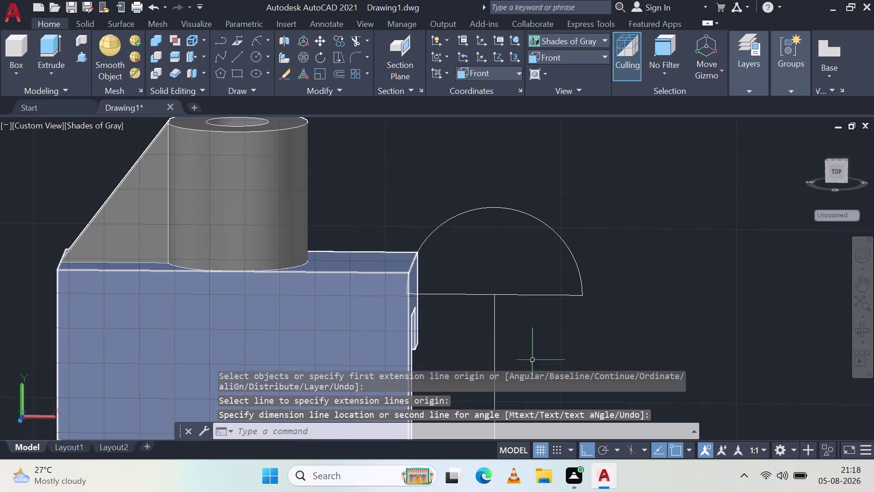
key(space)
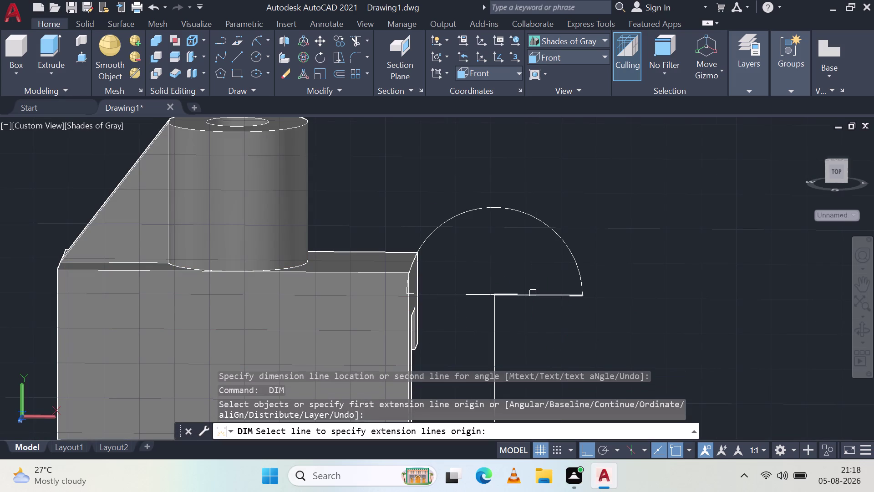
click(533, 292)
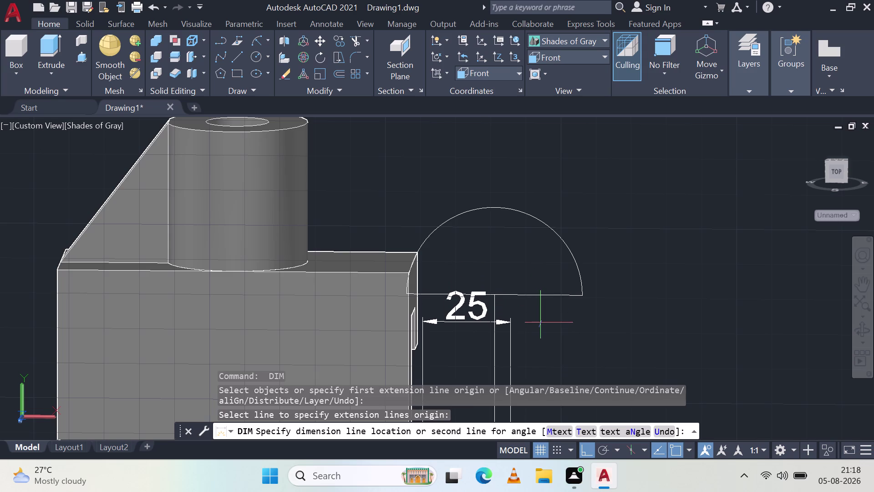
key(Escape)
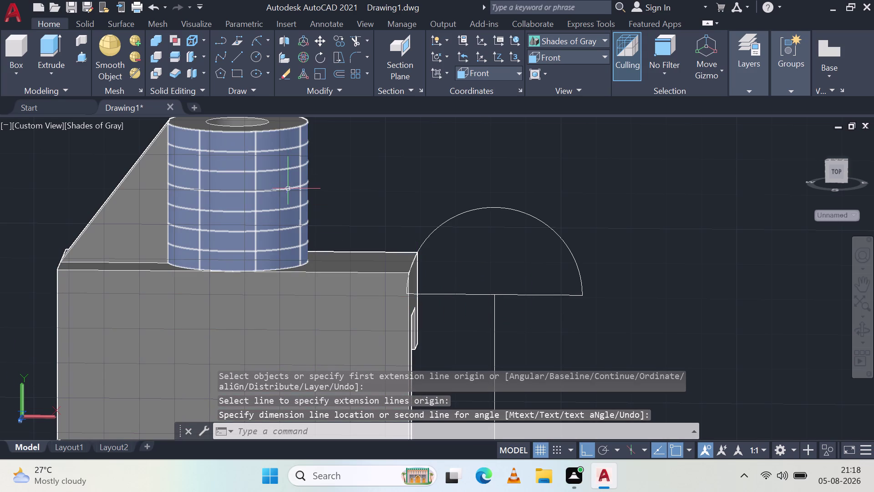
scroll(down, 3)
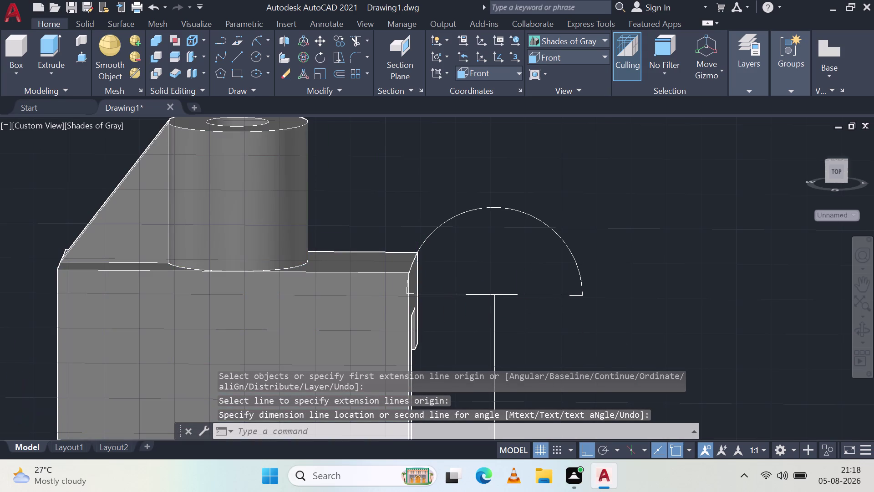
scroll(down, 3)
click(257, 35)
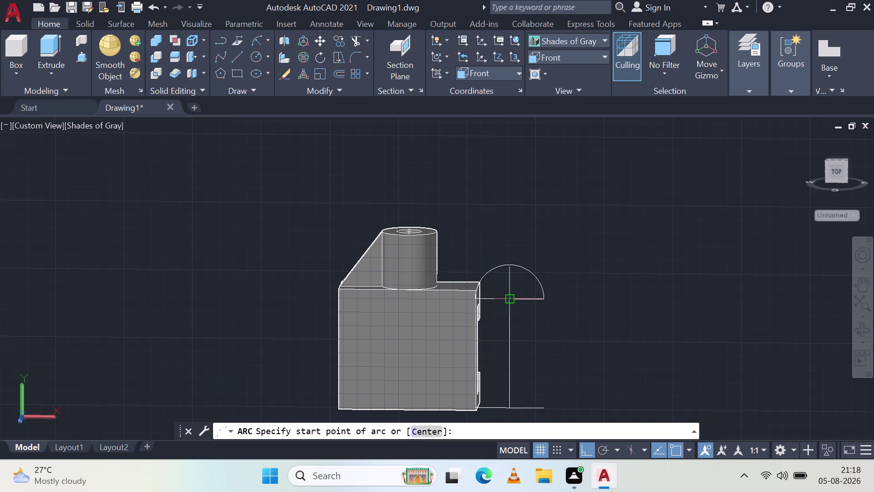
scroll(up, 3)
click(653, 301)
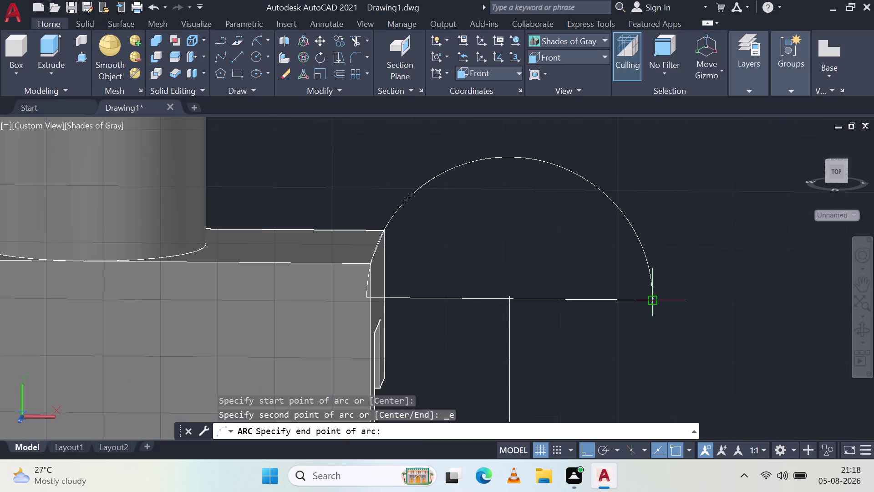
scroll(up, 3)
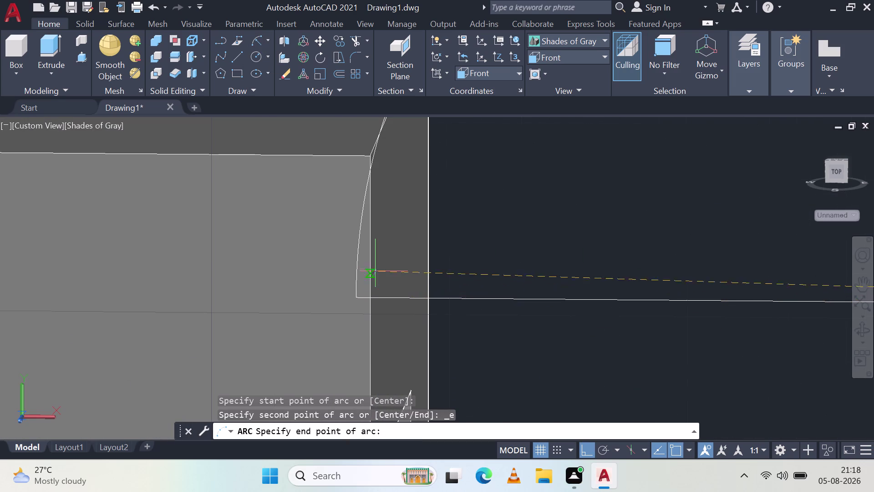
click(355, 299)
scroll(down, 3)
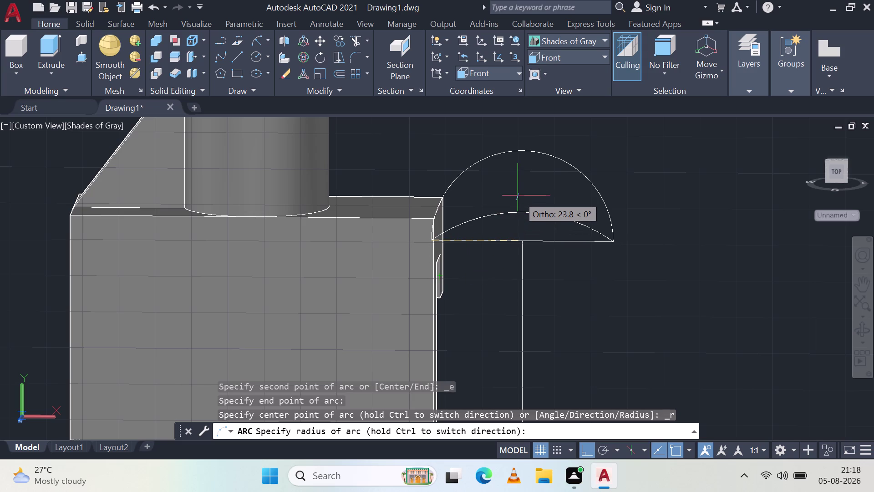
text(12)
text(.)
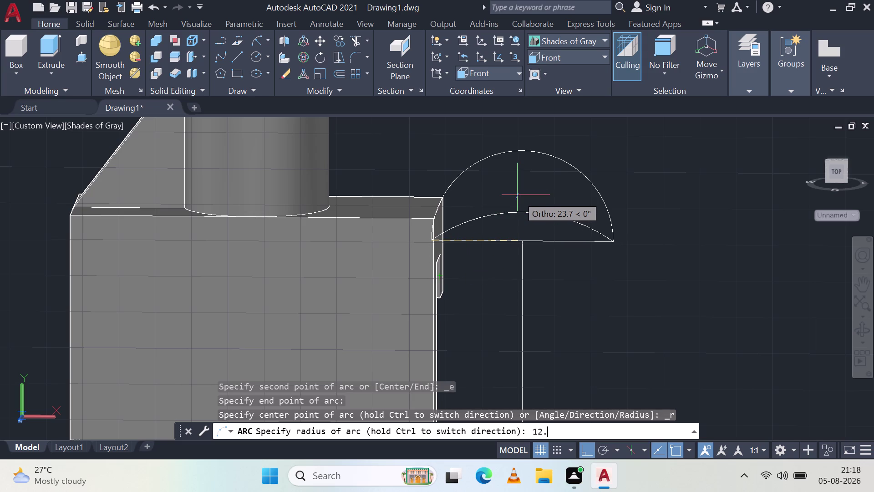
text(5)
key(Return)
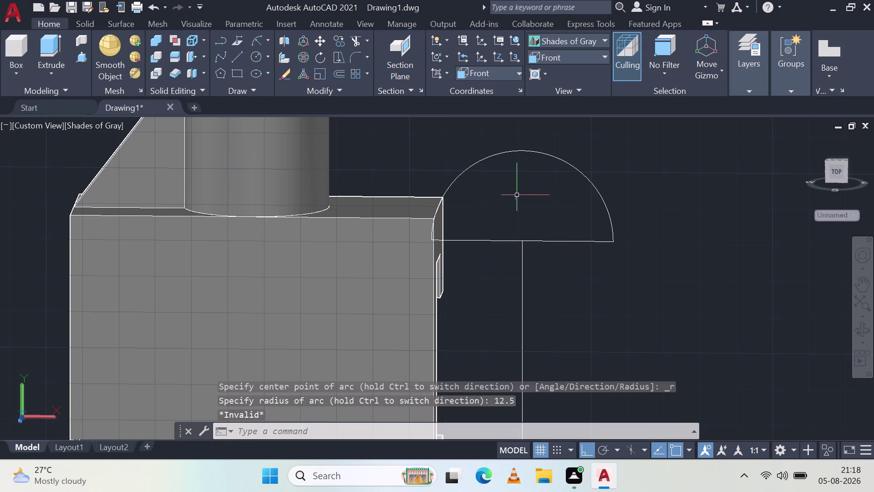
middle_drag(548, 206, 413, 253)
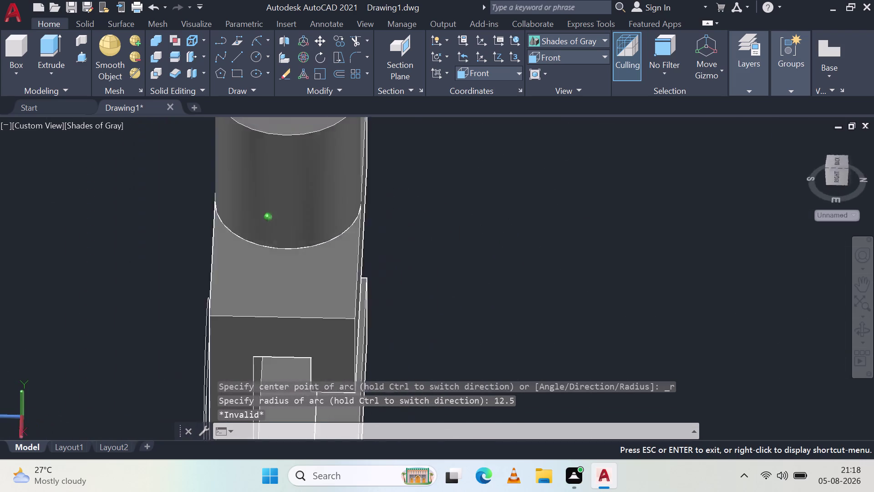
Orbit around the bracket to view the C-slot, then set the Front preset view.
middle_drag(413, 254, 403, 234)
scroll(down, 3)
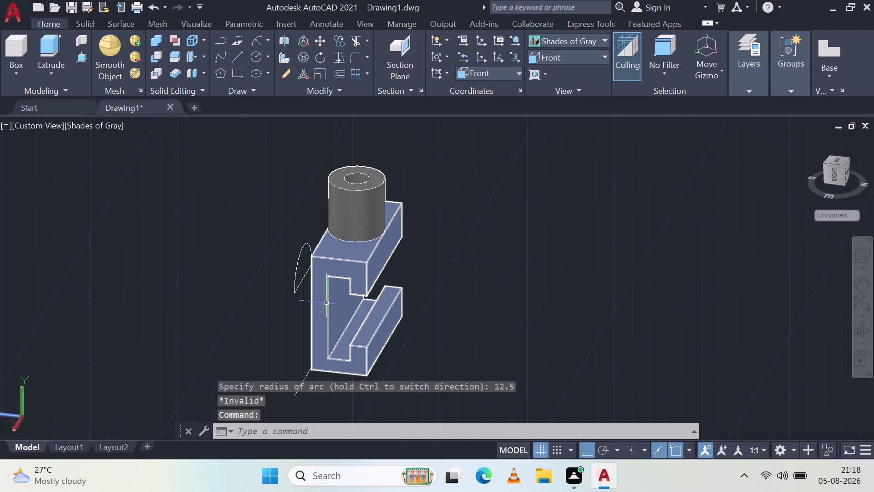
middle_drag(354, 305, 311, 286)
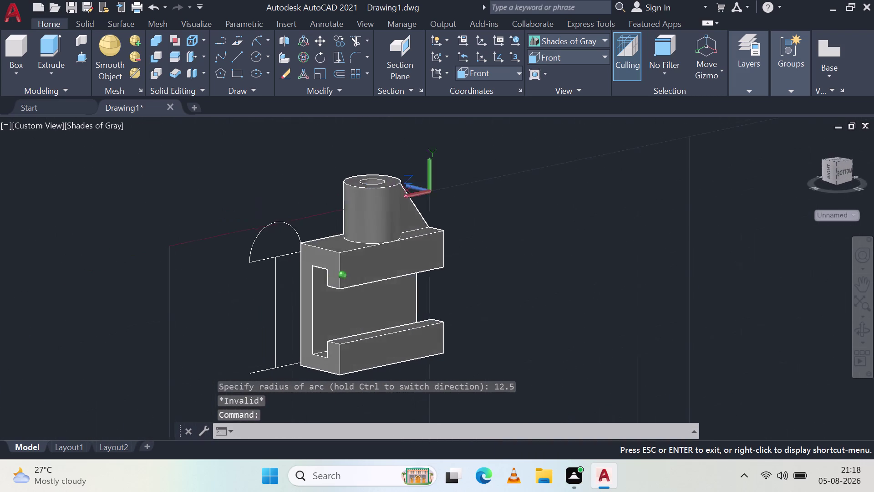
middle_drag(310, 286, 520, 271)
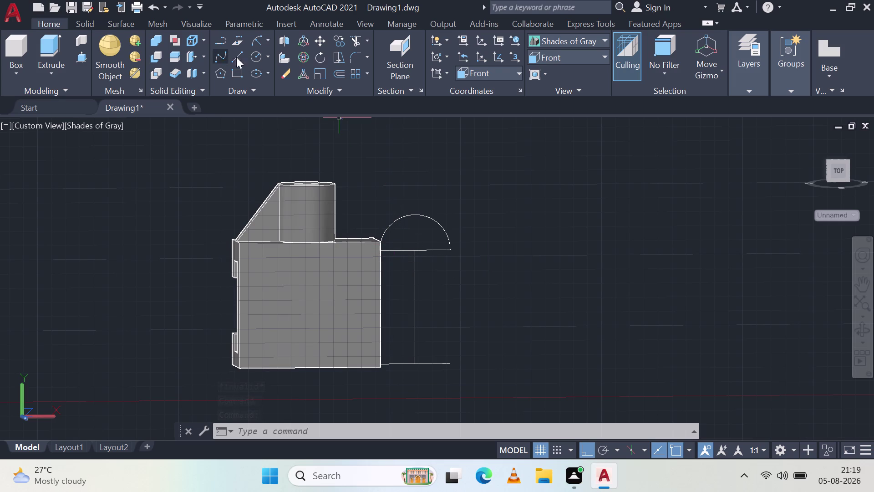
click(580, 57)
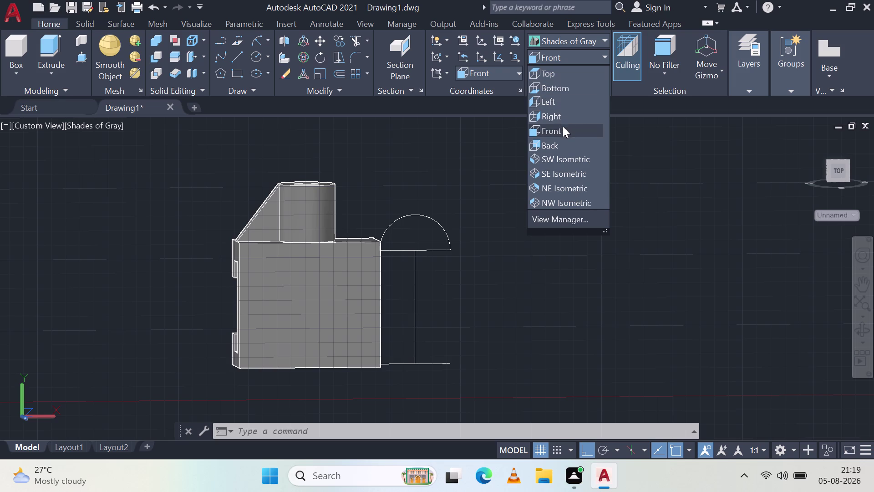
click(562, 126)
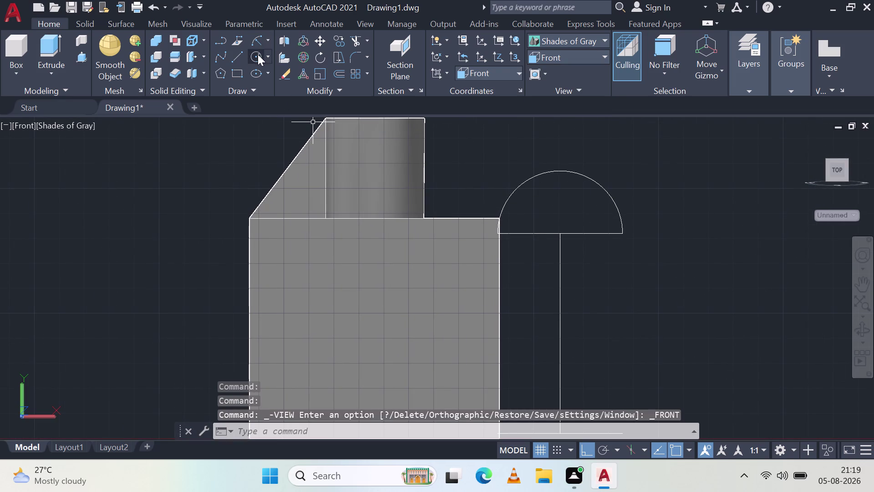
click(267, 58)
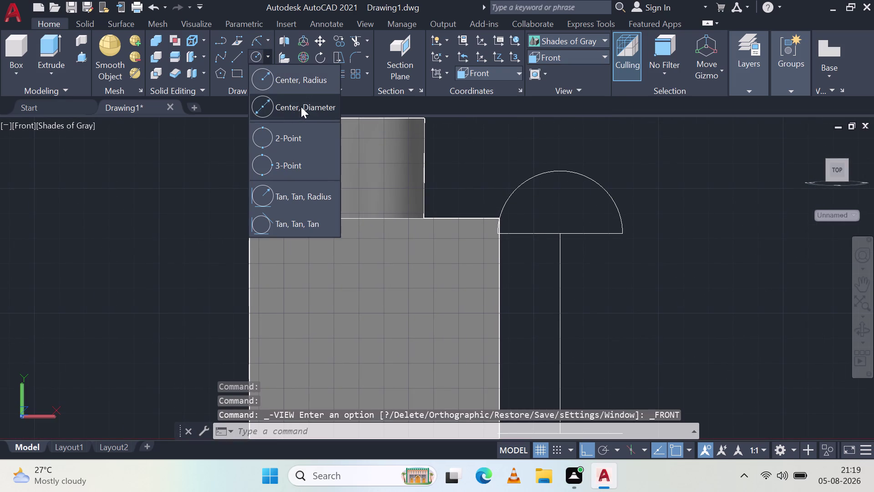
click(301, 106)
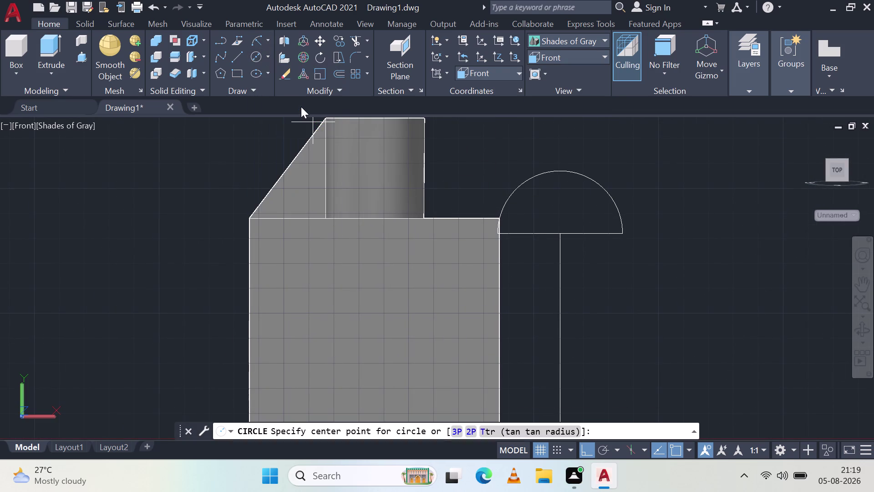
click(562, 236)
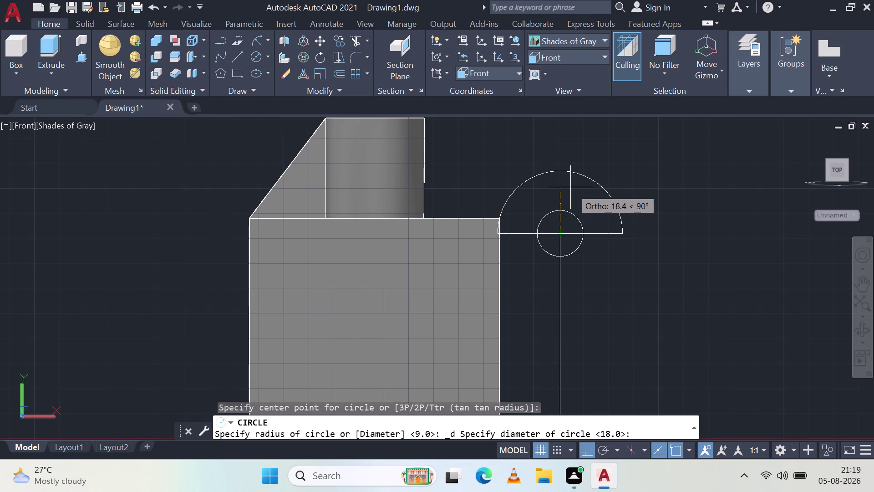
text(12)
key(period)
key(5)
key(Return)
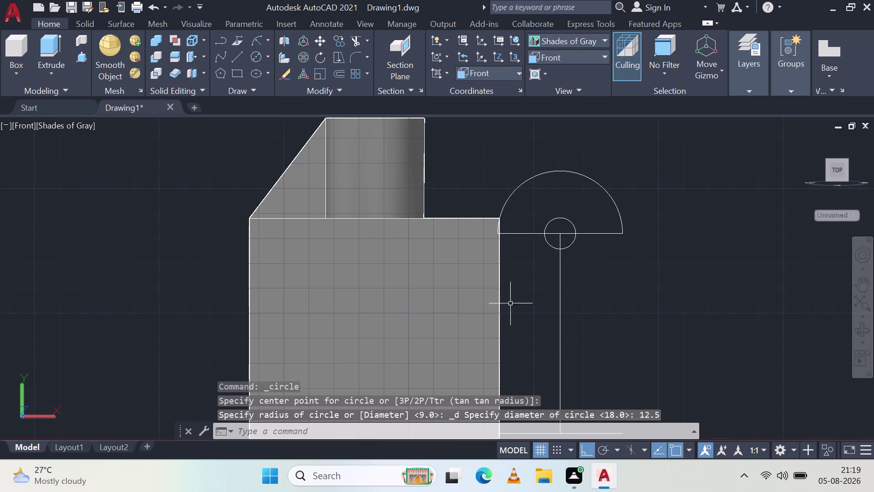
click(575, 226)
key(Delete)
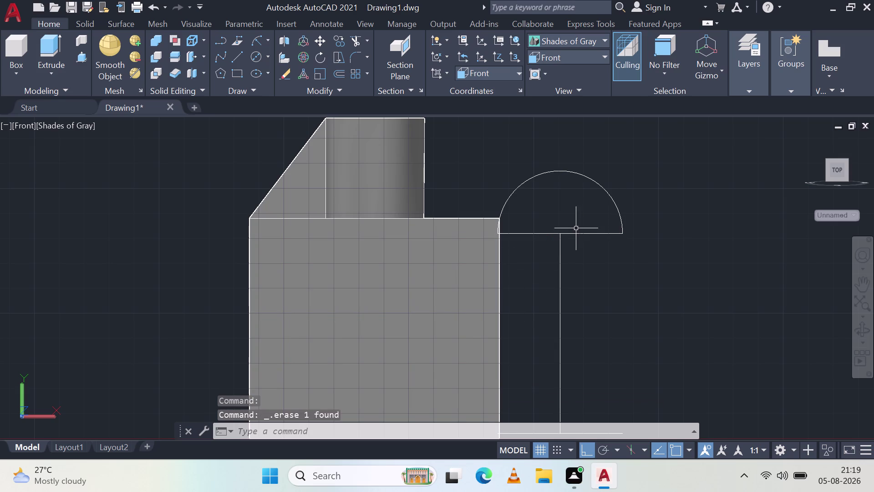
click(263, 42)
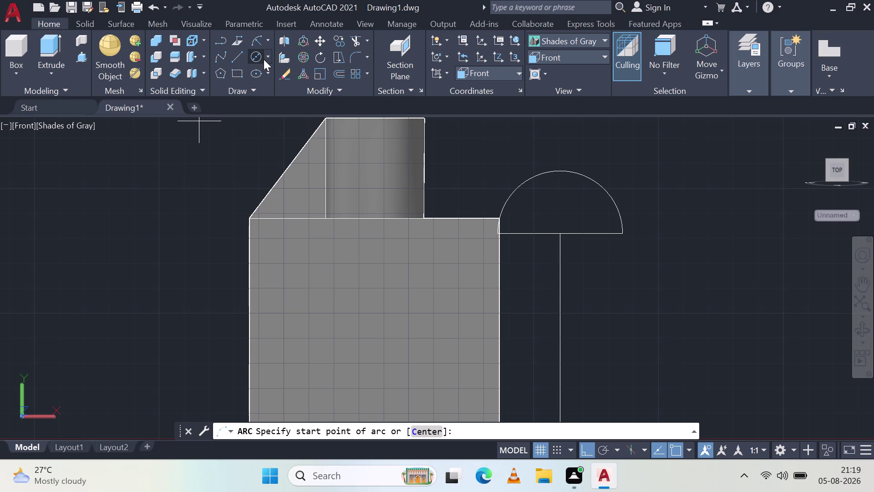
Choose a circle drawing method, then cancel the first circle attempt.
click(265, 59)
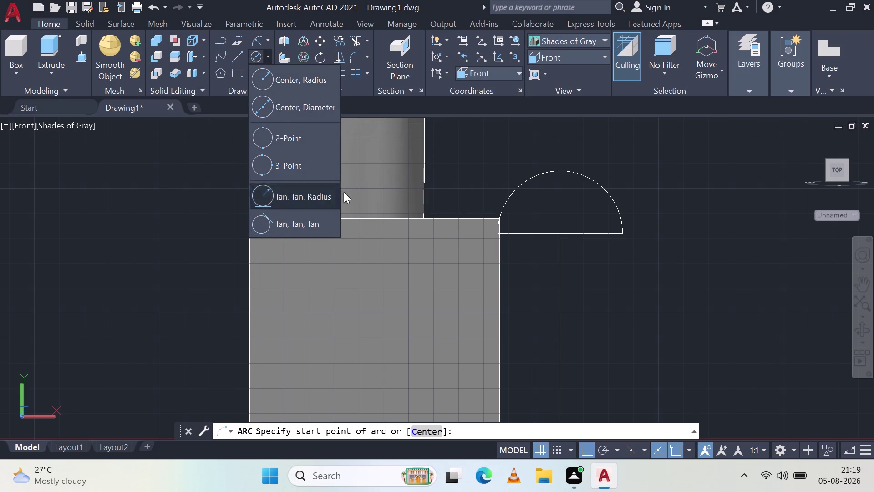
click(274, 82)
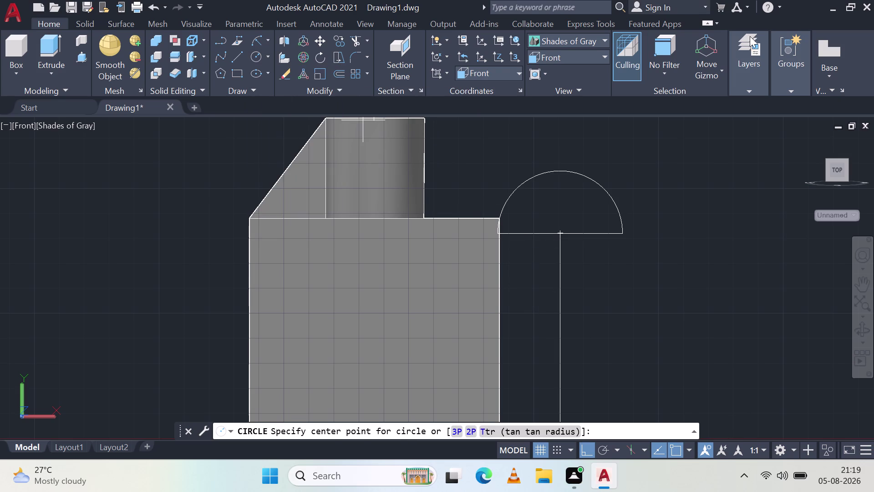
click(623, 234)
key(Escape)
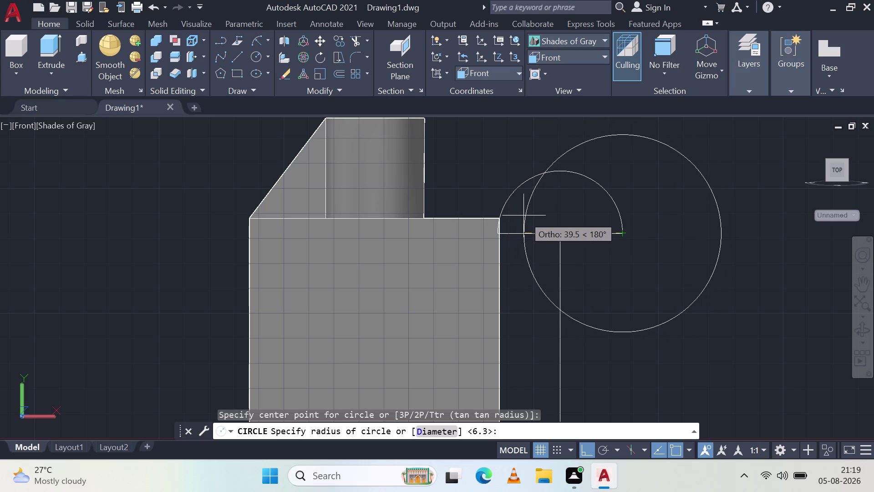
Draw a radius-15 circle centred on the semicircular arc's centre.
click(254, 57)
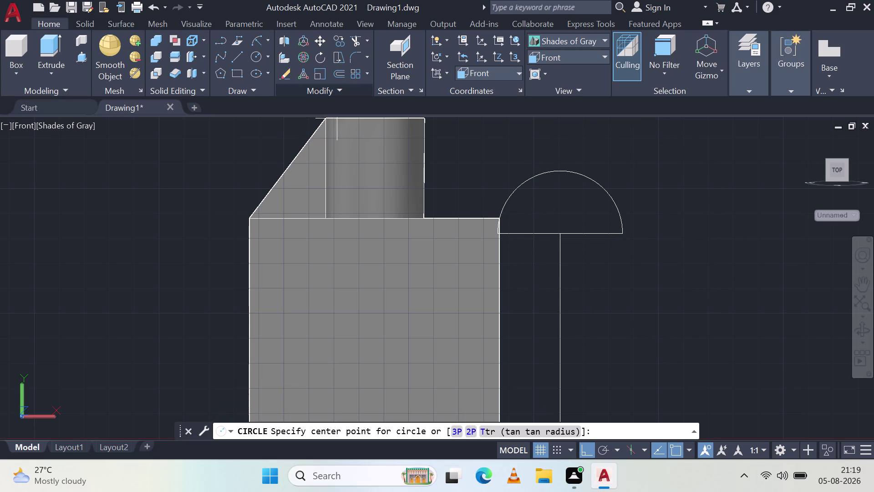
click(558, 234)
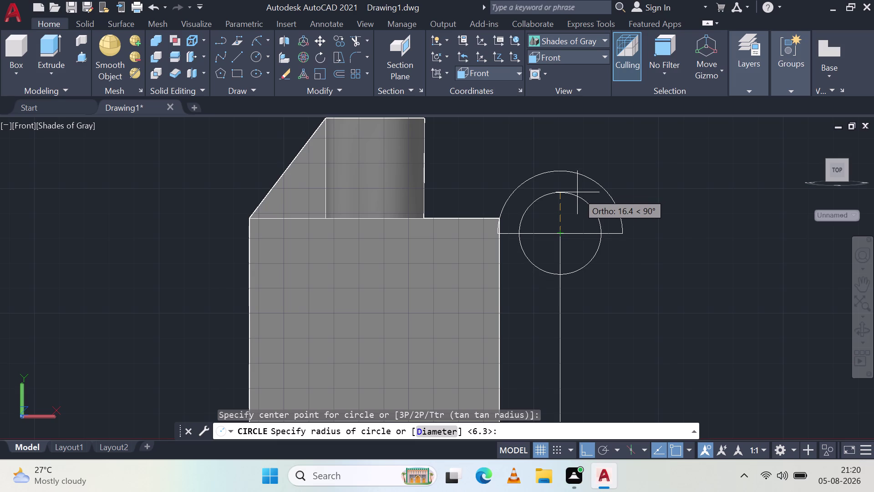
key(1)
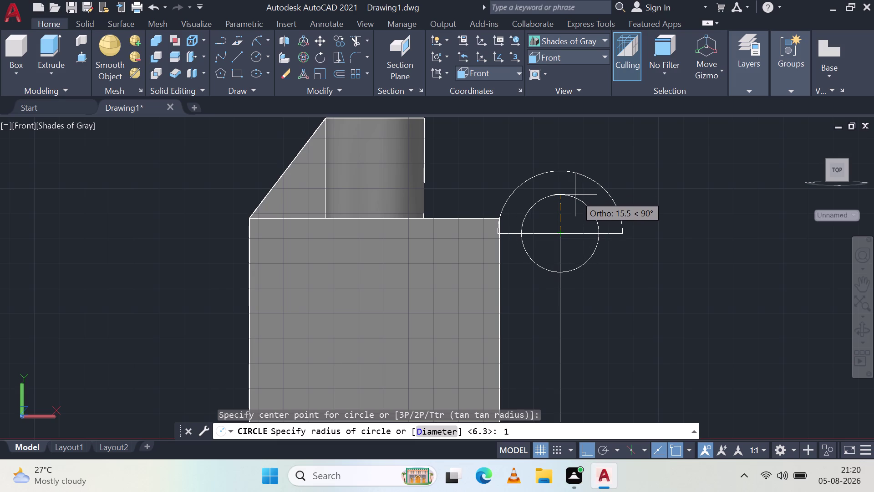
text(5)
key(space)
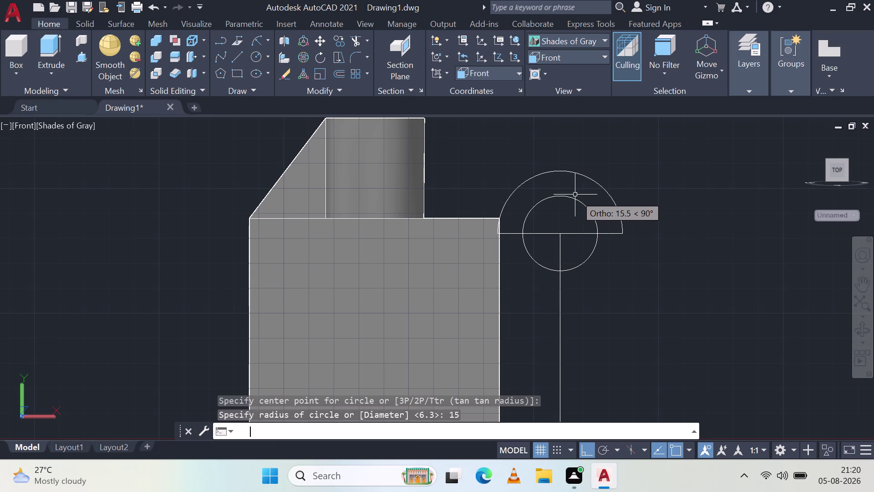
click(578, 264)
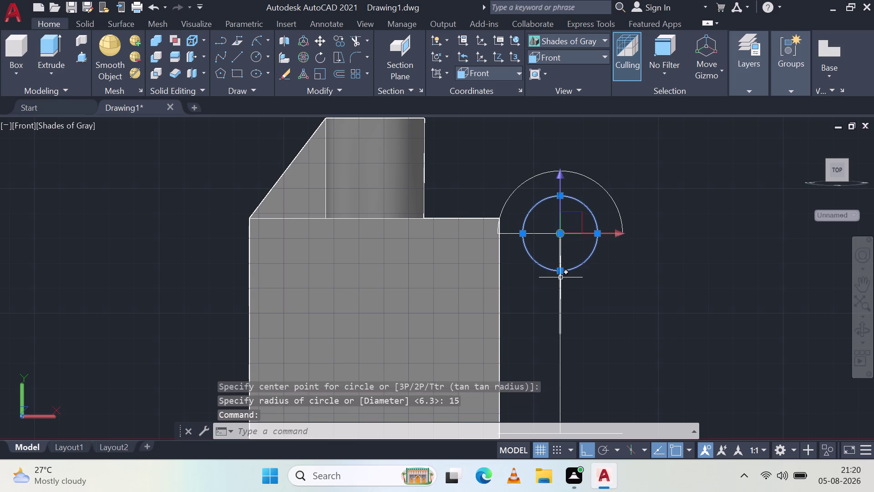
key(Escape)
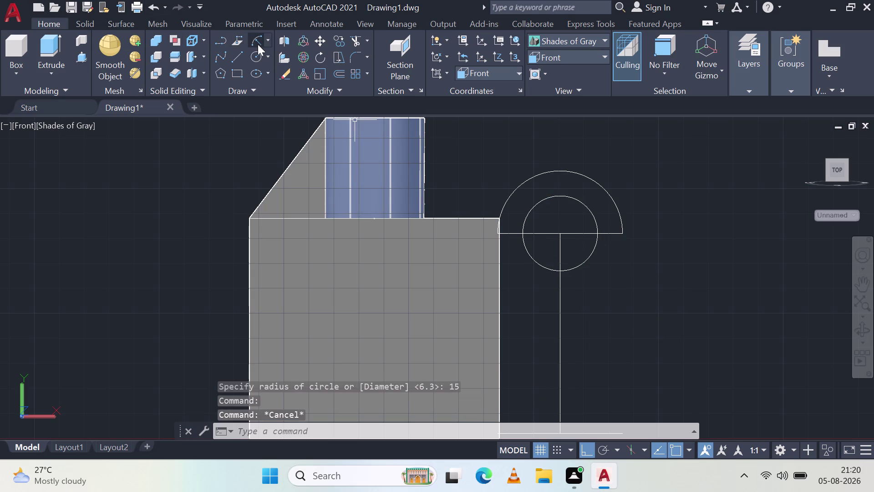
Draw a Start-End-Radius arc across the circle, then delete it as misdrawn.
click(259, 42)
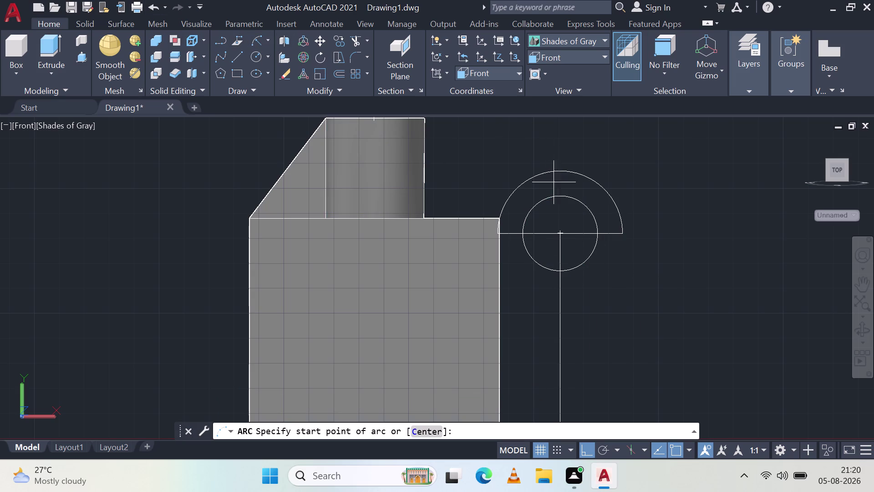
click(601, 235)
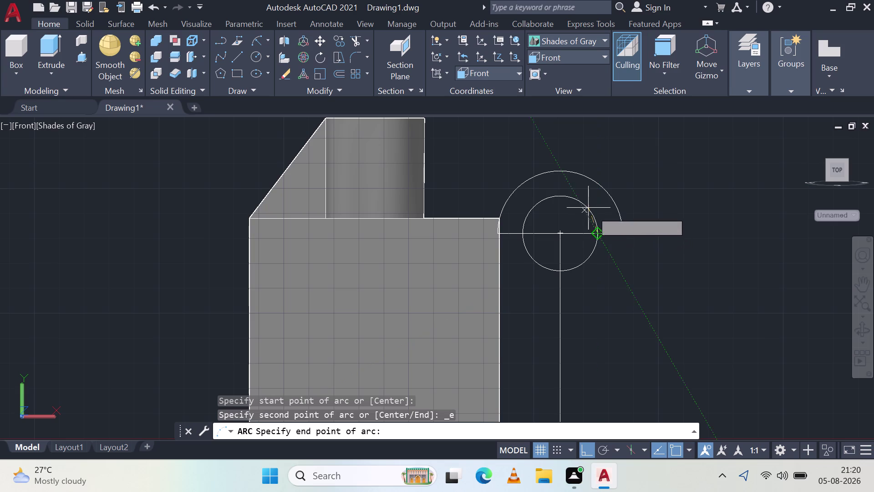
click(523, 231)
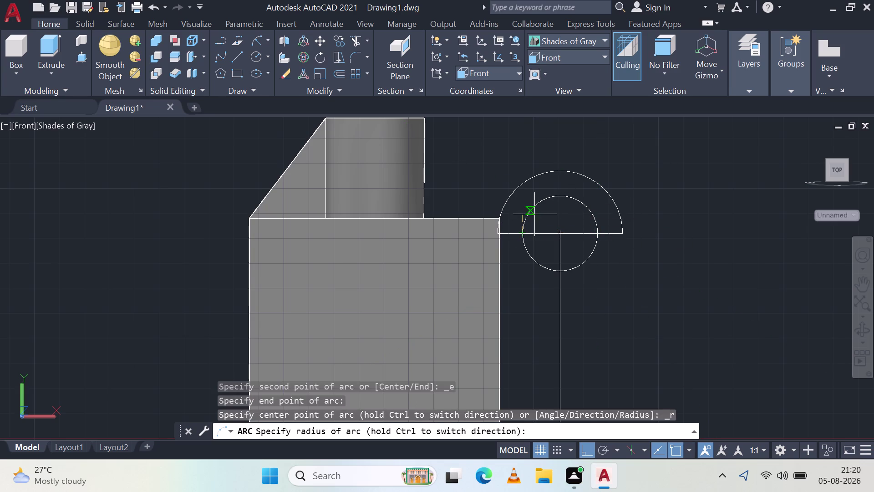
click(560, 196)
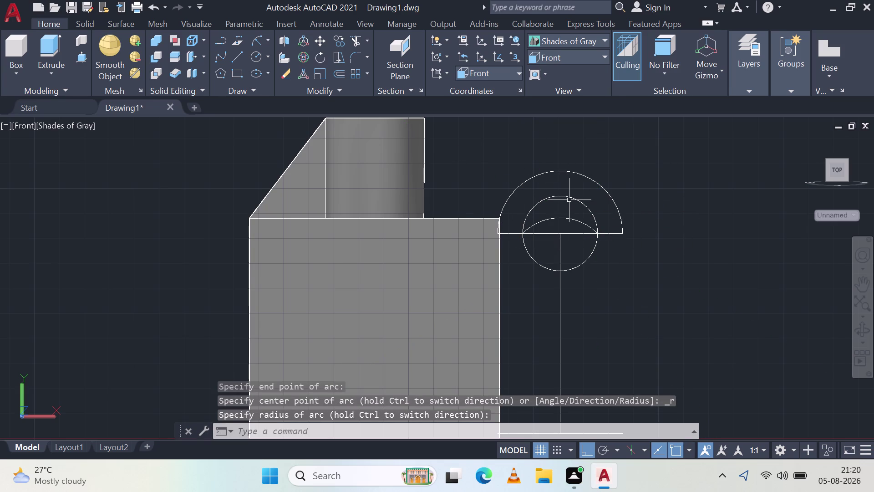
click(566, 220)
key(Delete)
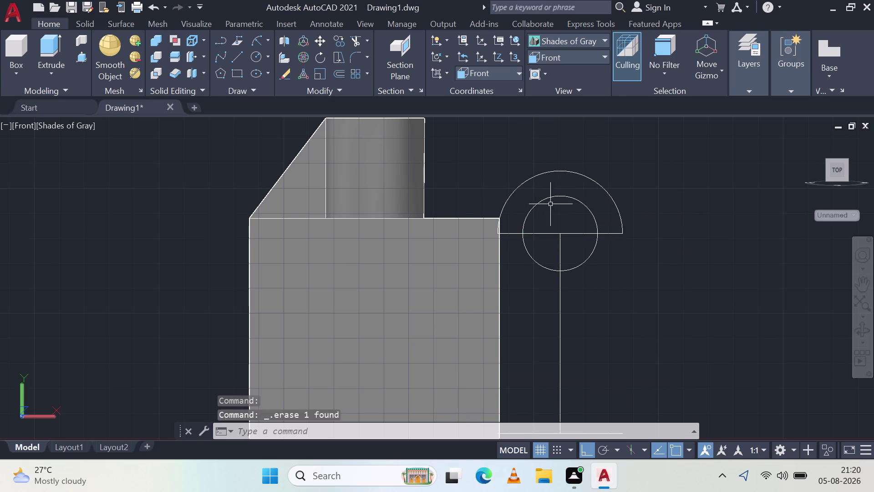
Draw a shallow Start-End-Direction arc across the upper part of the inner circle.
click(266, 43)
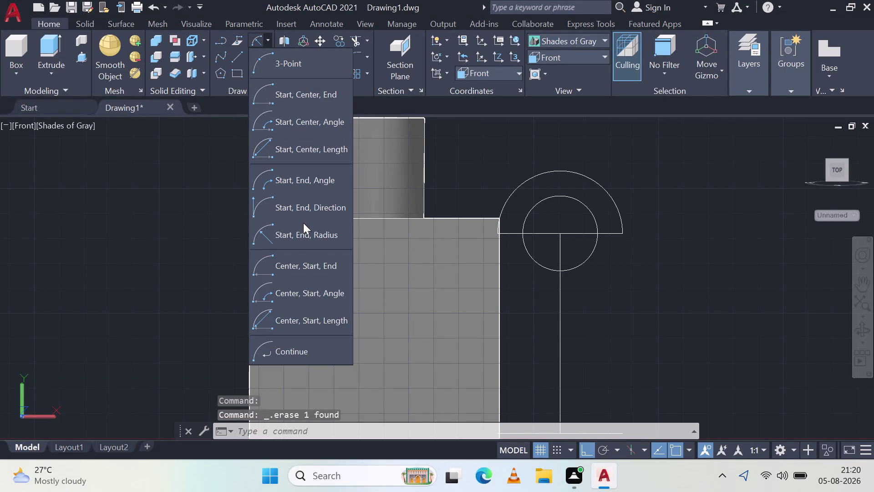
click(333, 208)
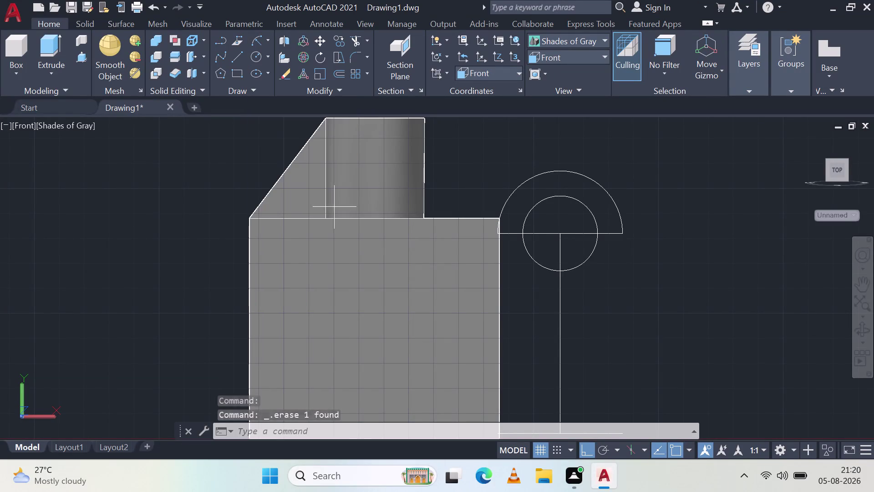
click(598, 235)
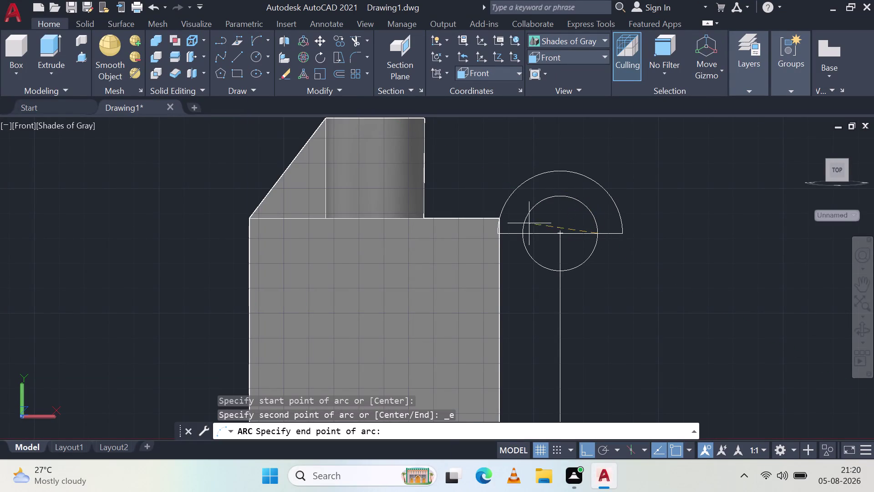
click(520, 236)
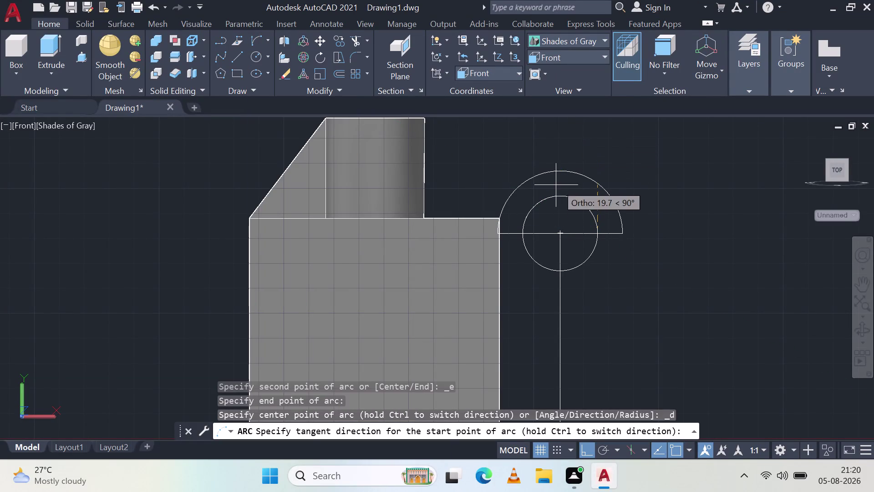
click(564, 196)
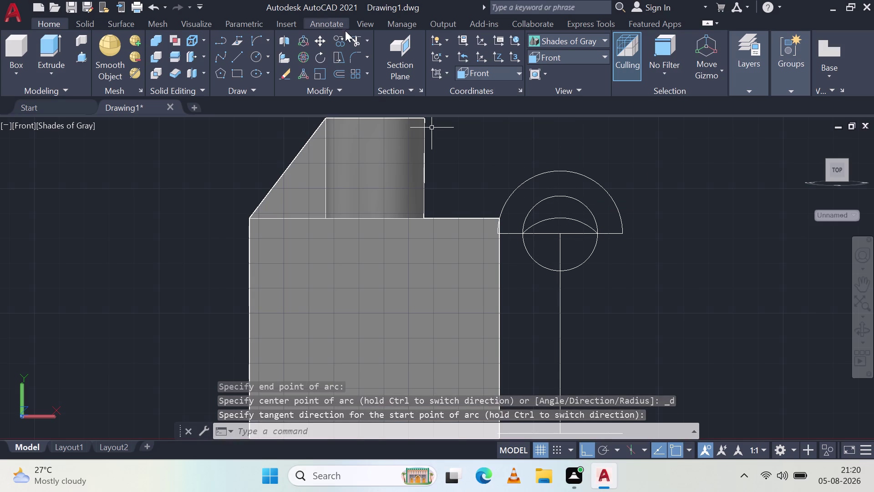
click(356, 41)
click(528, 252)
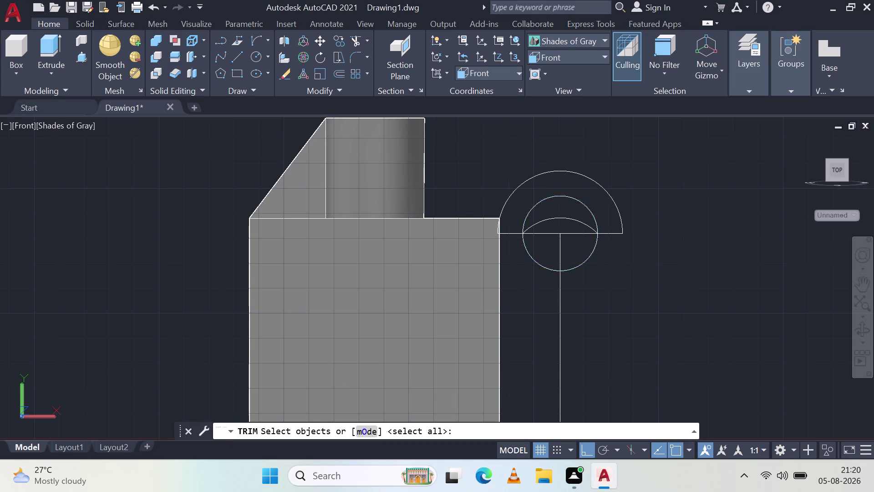
key(Delete)
key(Delete)
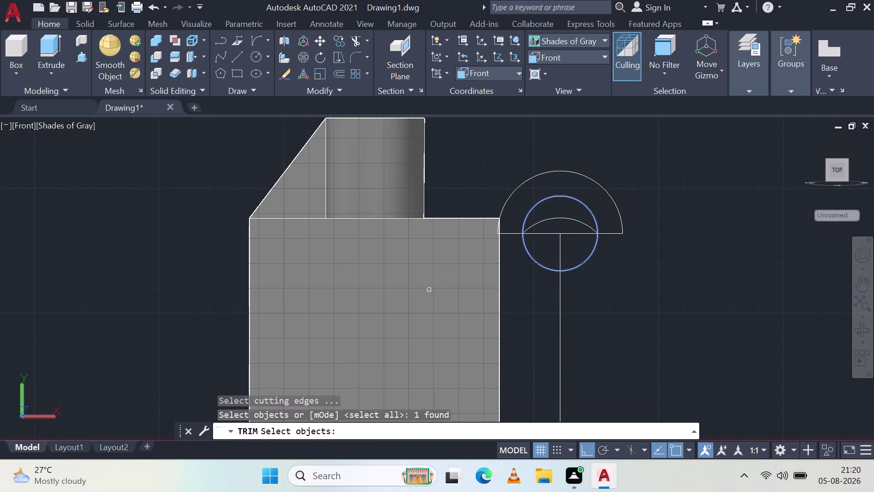
key(Return)
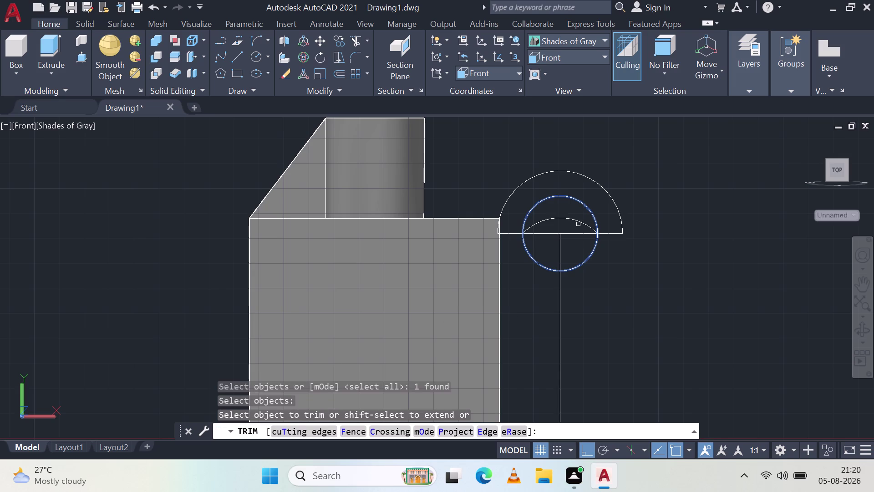
click(588, 261)
click(586, 254)
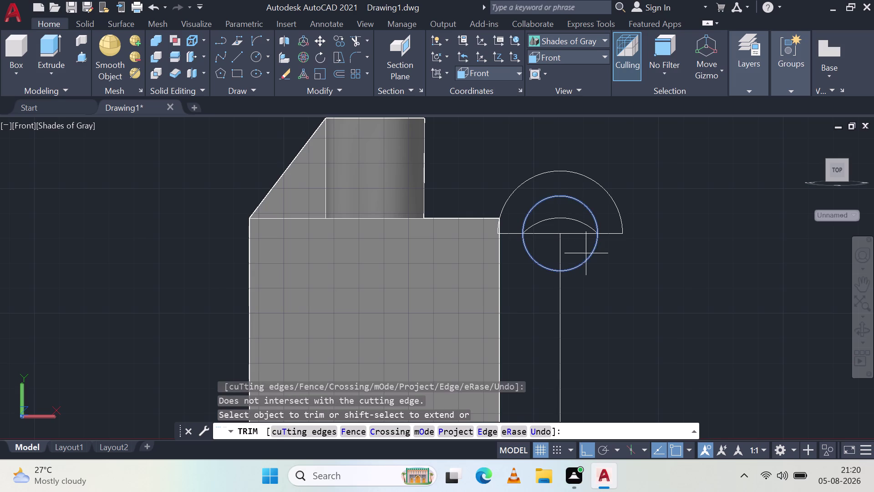
key(Escape)
key(Escape)
click(585, 257)
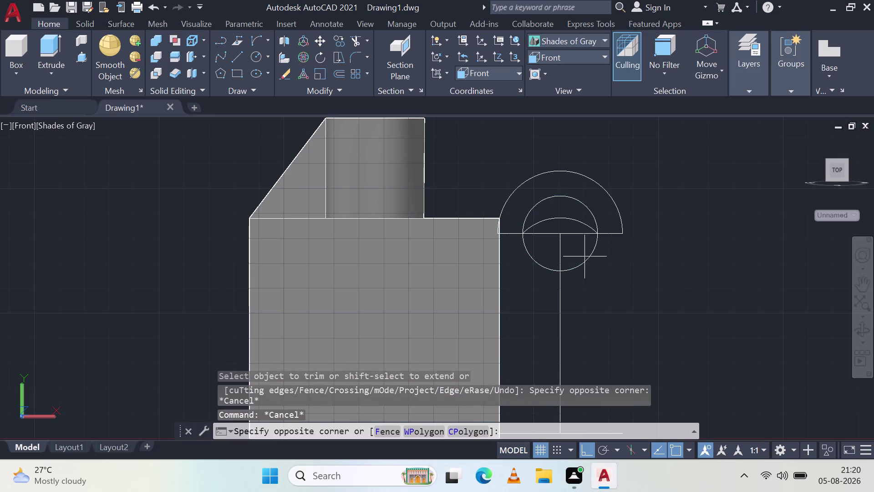
click(586, 261)
key(Escape)
scroll(down, 3)
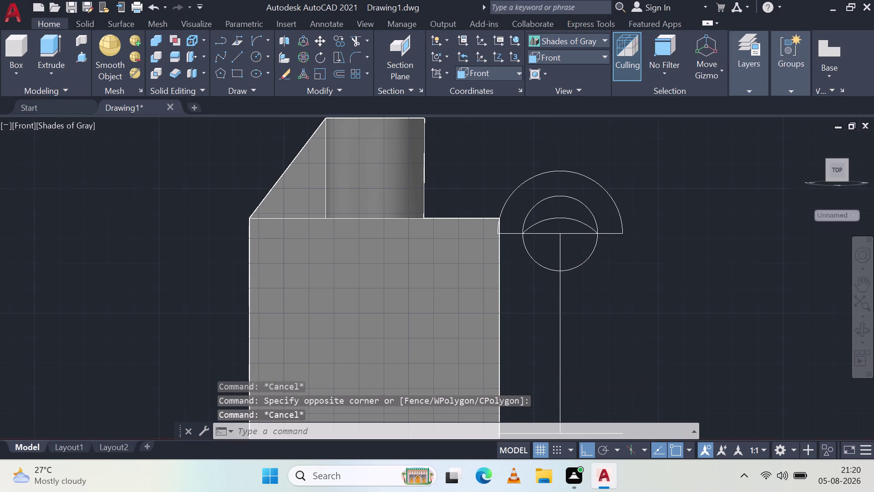
scroll(down, 3)
scroll(up, 3)
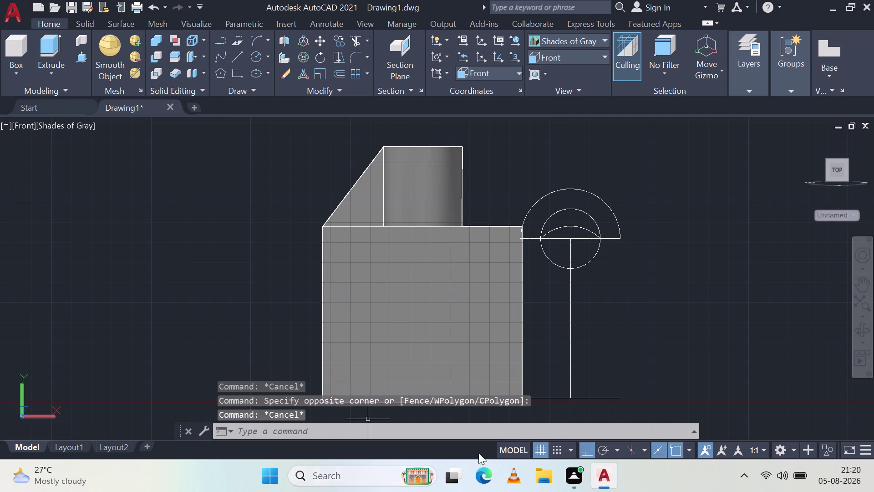